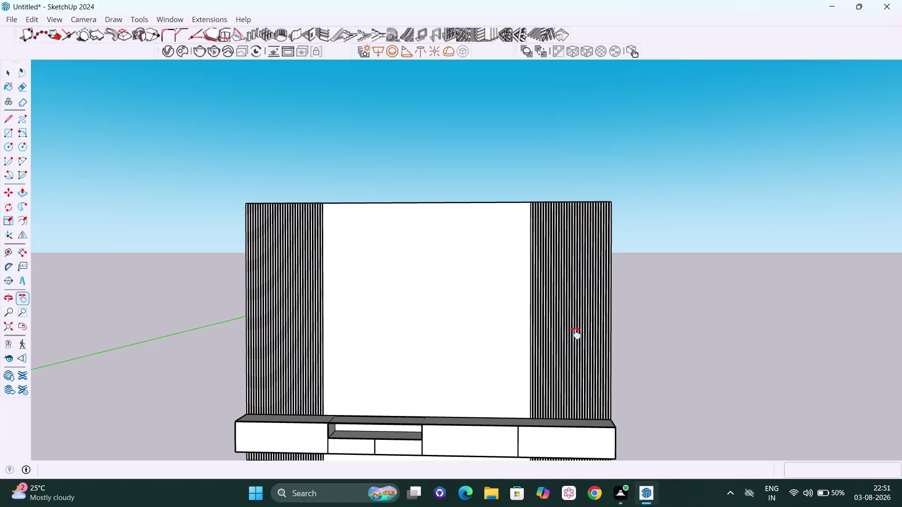
Place a guide 150 mm in from the right fluted panel's edge.
scroll(up, 3)
middle_drag(540, 325, 544, 326)
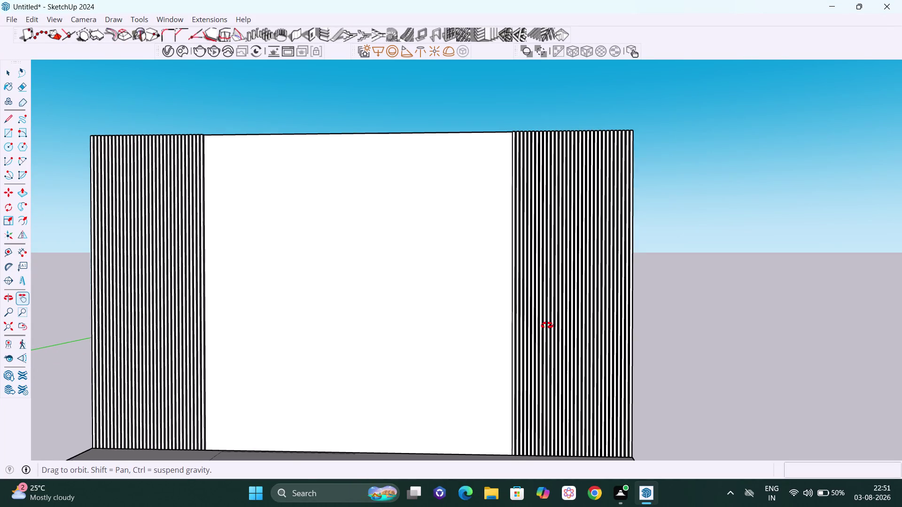
middle_drag(544, 325, 586, 330)
key(t)
scroll(up, 3)
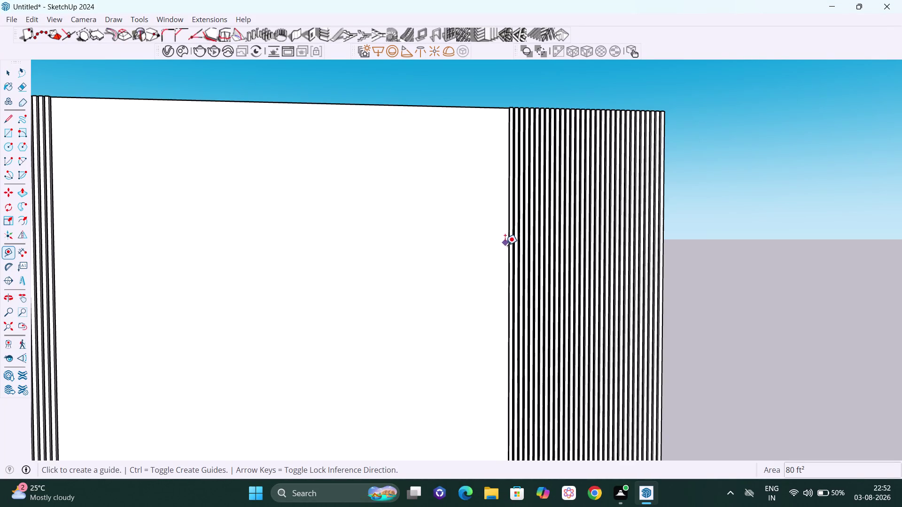
scroll(up, 3)
scroll(up, 3)
middle_drag(506, 245, 582, 244)
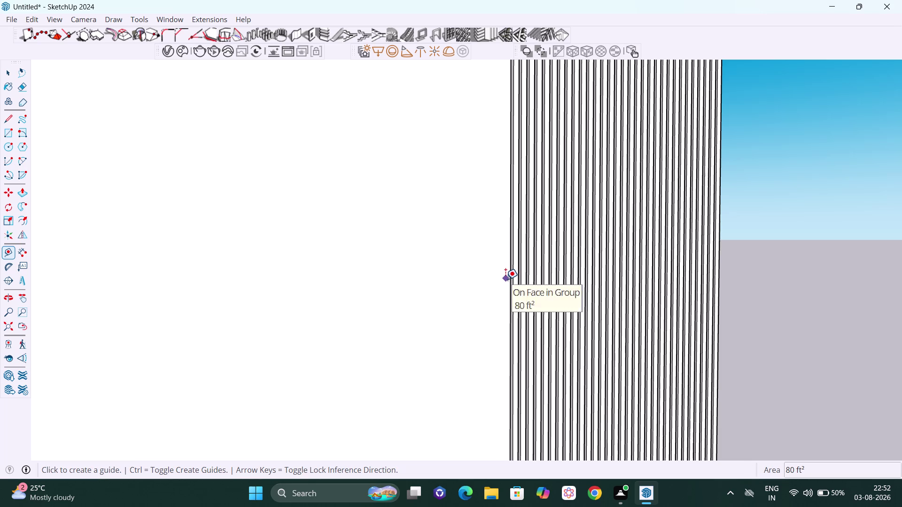
scroll(up, 3)
middle_drag(508, 273, 543, 272)
scroll(up, 3)
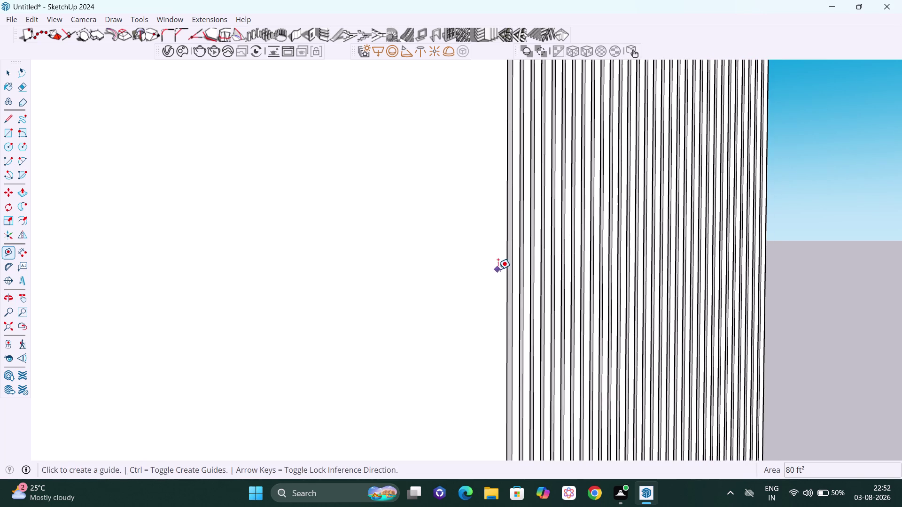
click(506, 273)
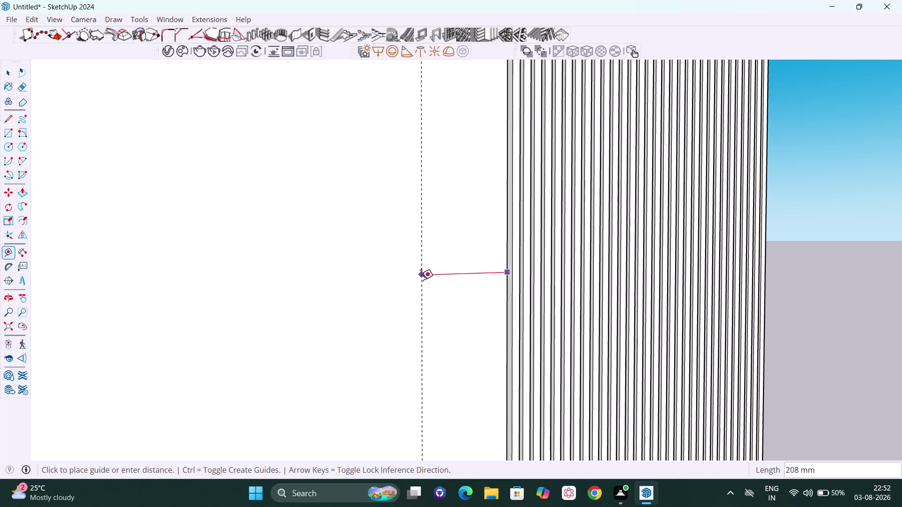
key(1)
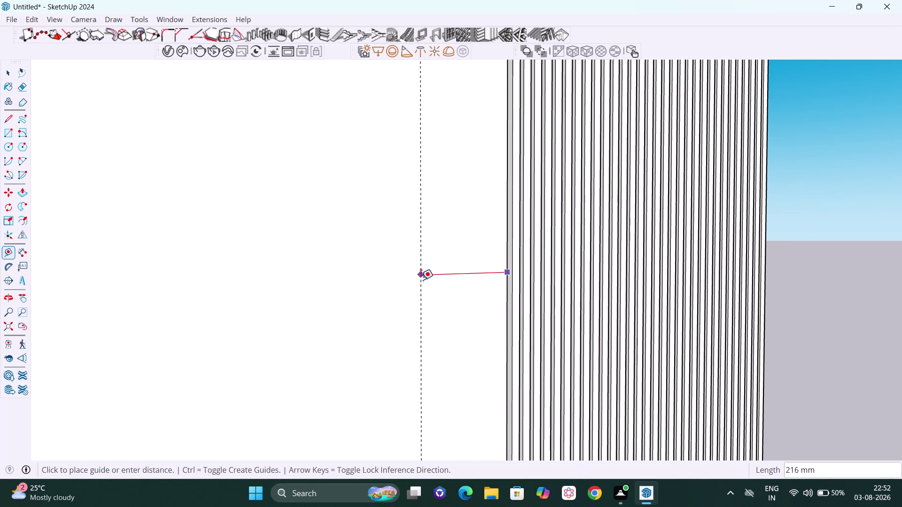
text(50)
key(Return)
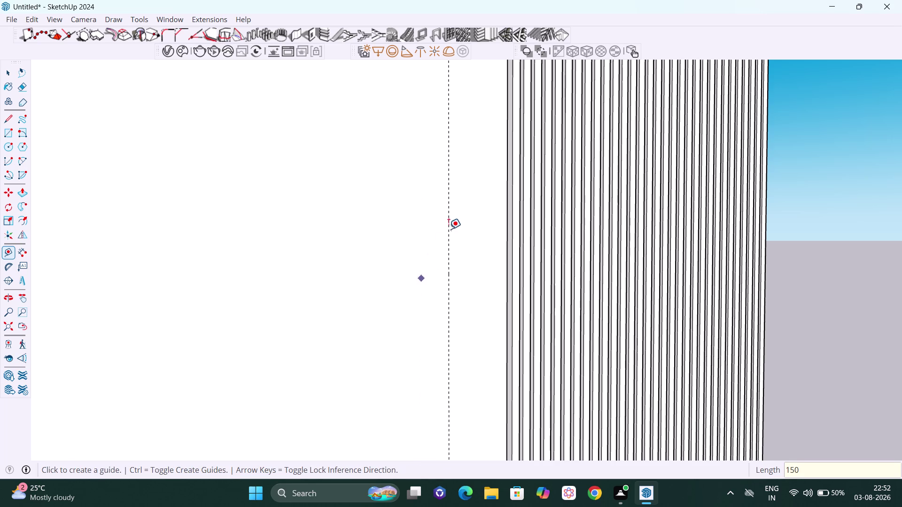
Place a guide 150 mm above the cabinet's top edge.
scroll(down, 3)
scroll(down, 3)
scroll(down, 3)
middle_drag(409, 250, 405, 250)
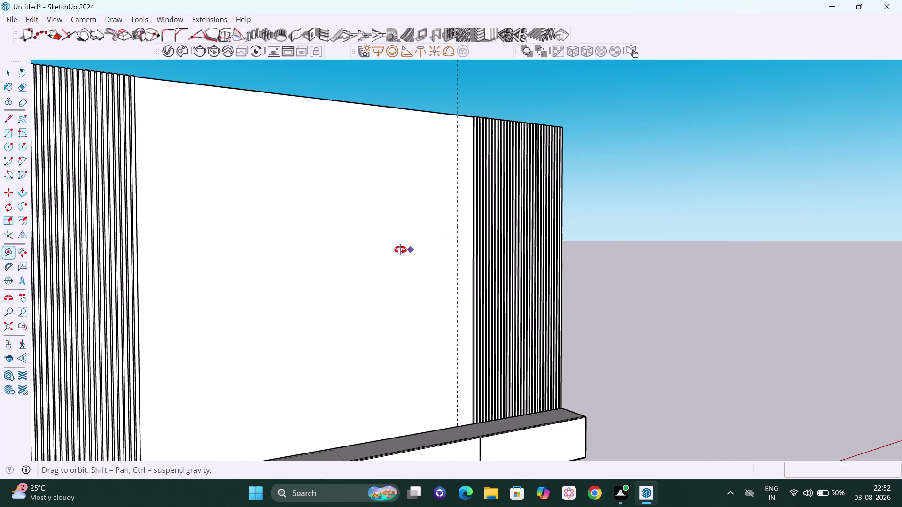
middle_drag(405, 250, 384, 247)
scroll(up, 3)
scroll(up, 3)
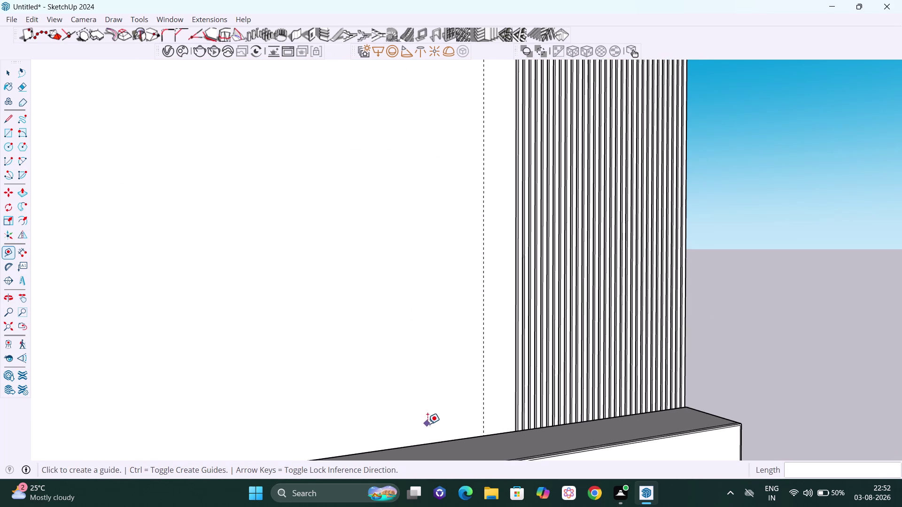
click(442, 441)
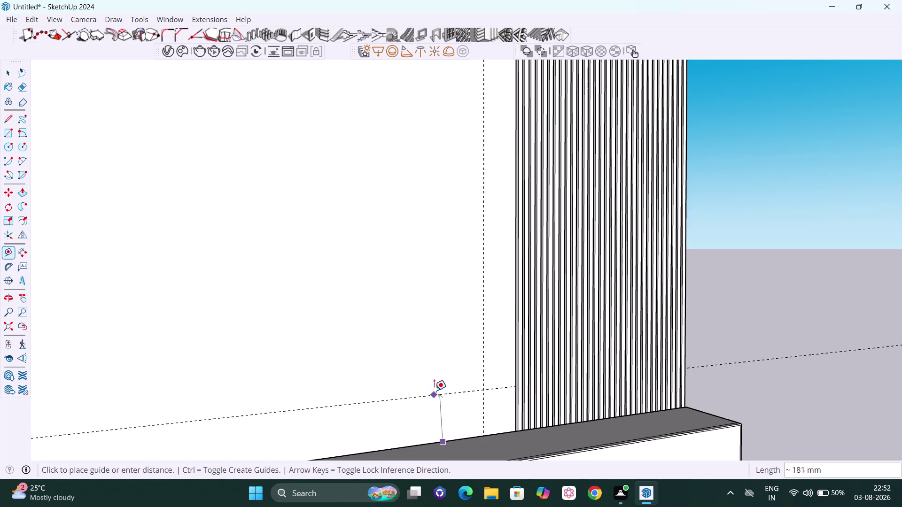
key(Up)
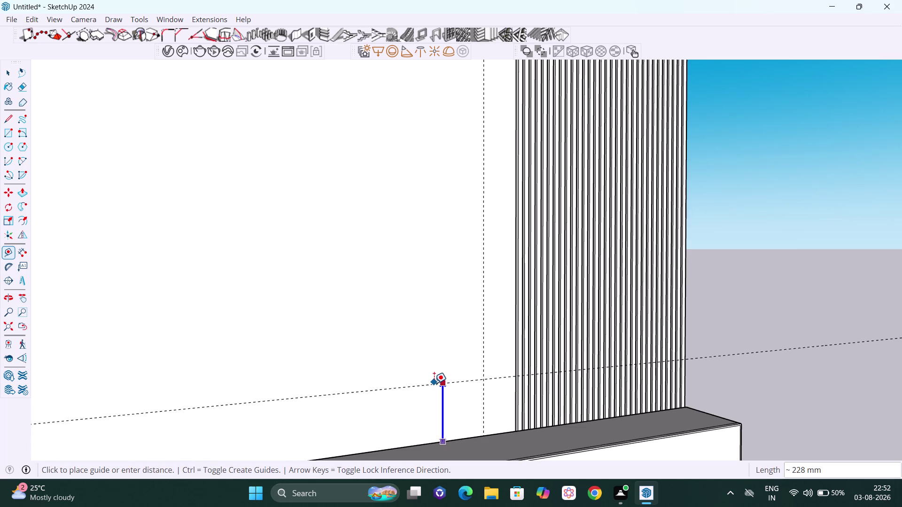
text(150)
key(Return)
Place a guide 150 mm in from the left fluted panel's edge.
scroll(down, 3)
scroll(down, 3)
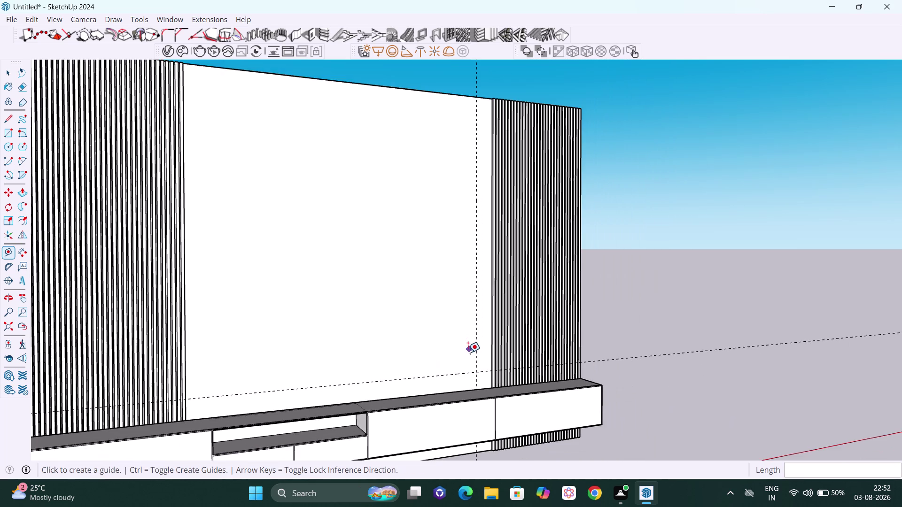
middle_drag(464, 353, 398, 336)
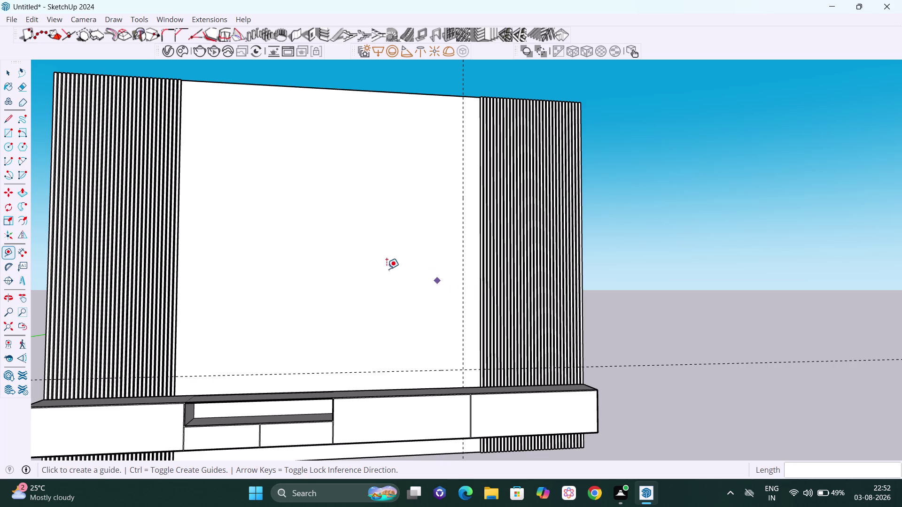
scroll(up, 3)
middle_drag(169, 251, 97, 247)
scroll(up, 3)
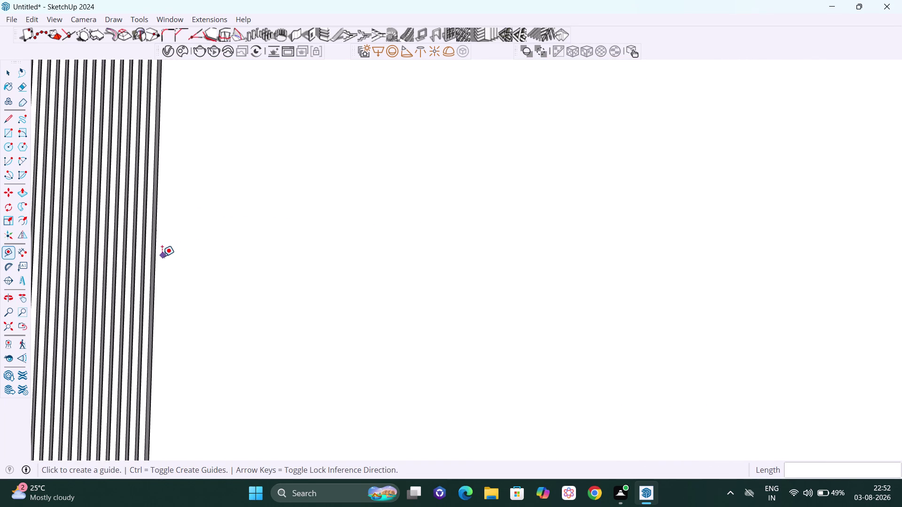
click(157, 262)
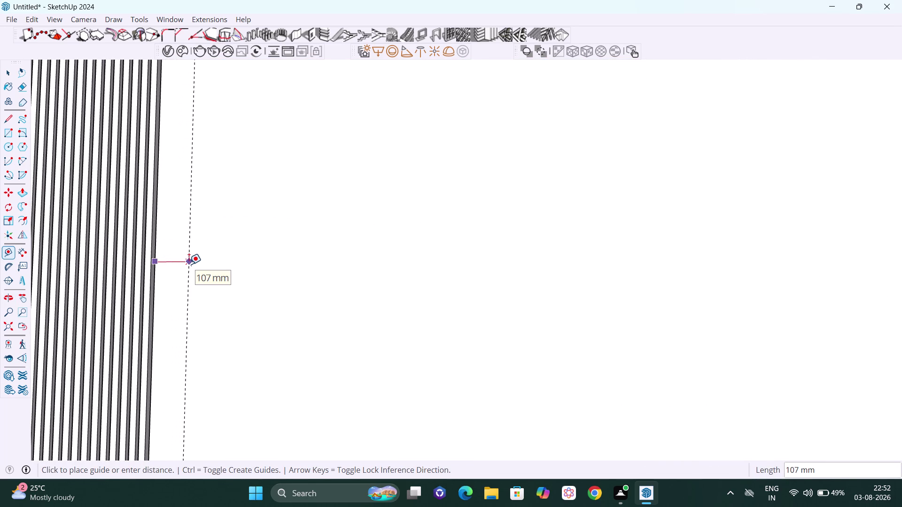
text(150)
key(Return)
scroll(down, 3)
scroll(down, 3)
scroll(down, 3)
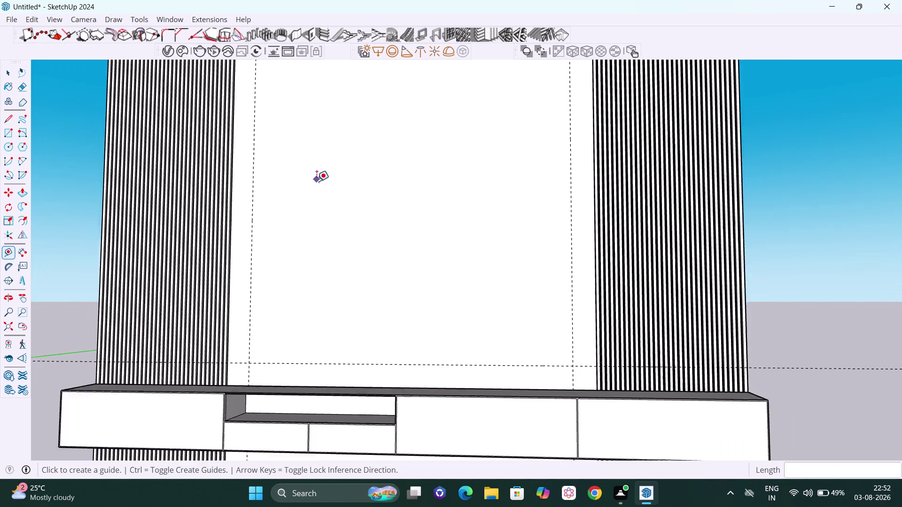
scroll(down, 3)
middle_drag(326, 204, 423, 305)
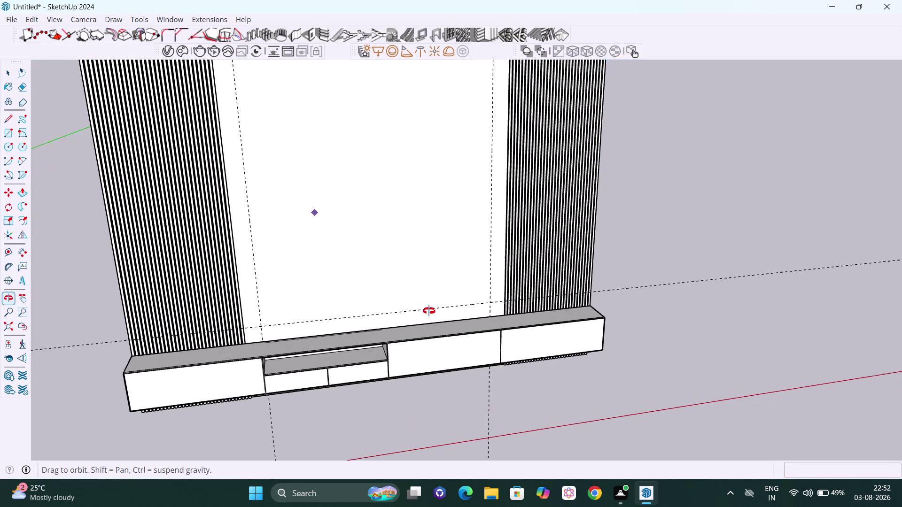
middle_drag(423, 305, 447, 314)
Place a horizontal guide 900 mm from the centre panel's top edge.
key(h)
drag(417, 257, 415, 315)
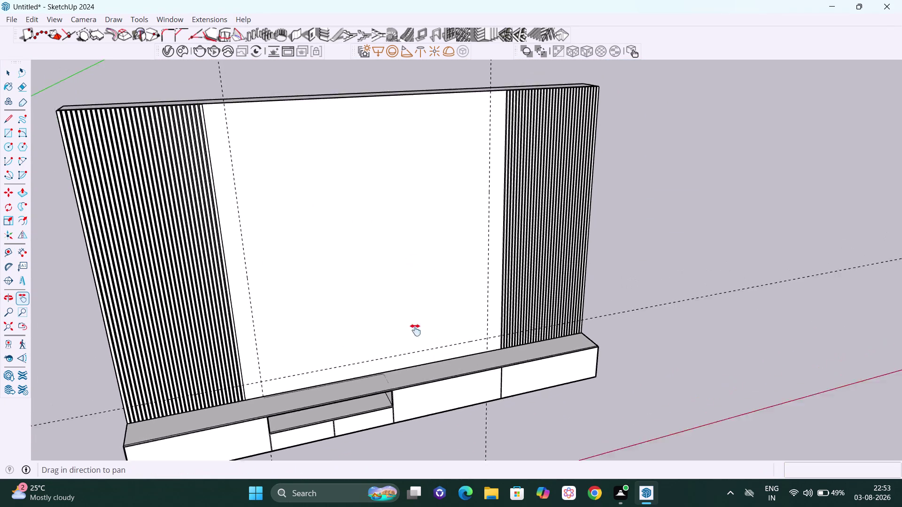
drag(416, 316, 416, 356)
scroll(down, 3)
middle_drag(413, 351, 368, 288)
scroll(up, 3)
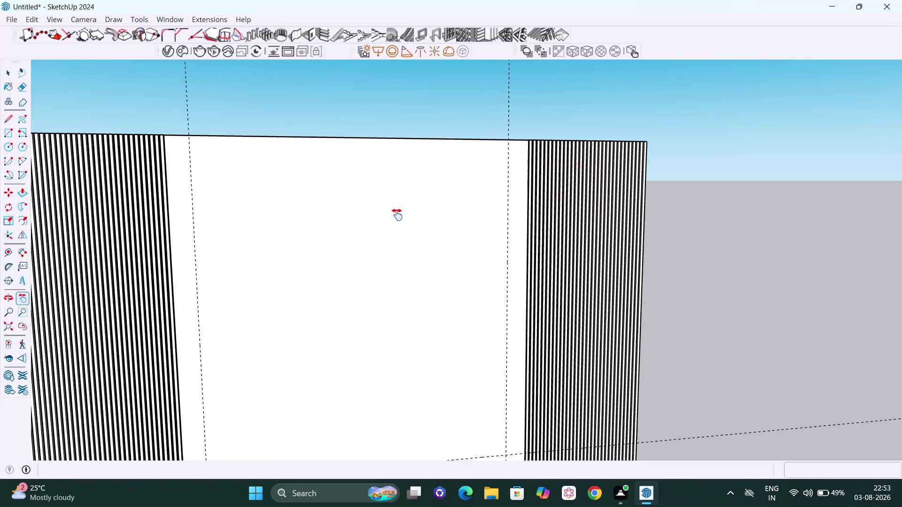
scroll(down, 3)
middle_drag(394, 226, 382, 226)
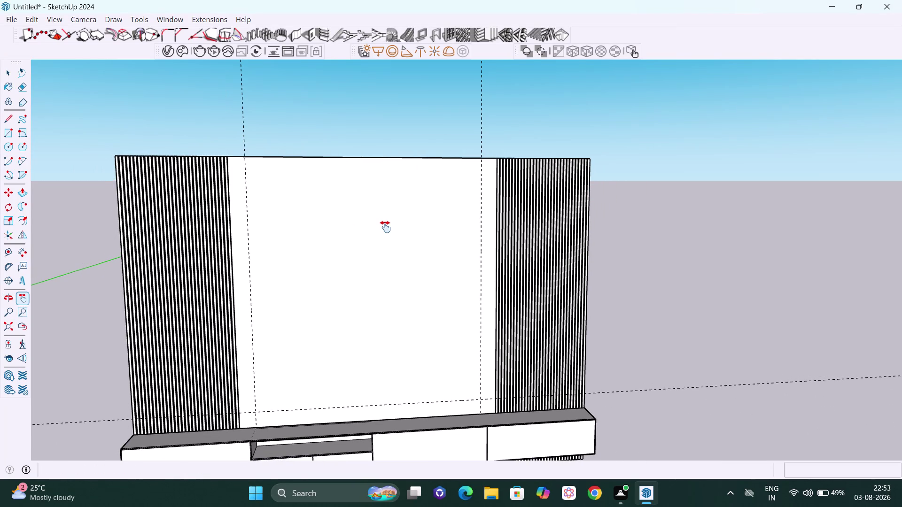
key(Escape)
scroll(up, 3)
click(407, 159)
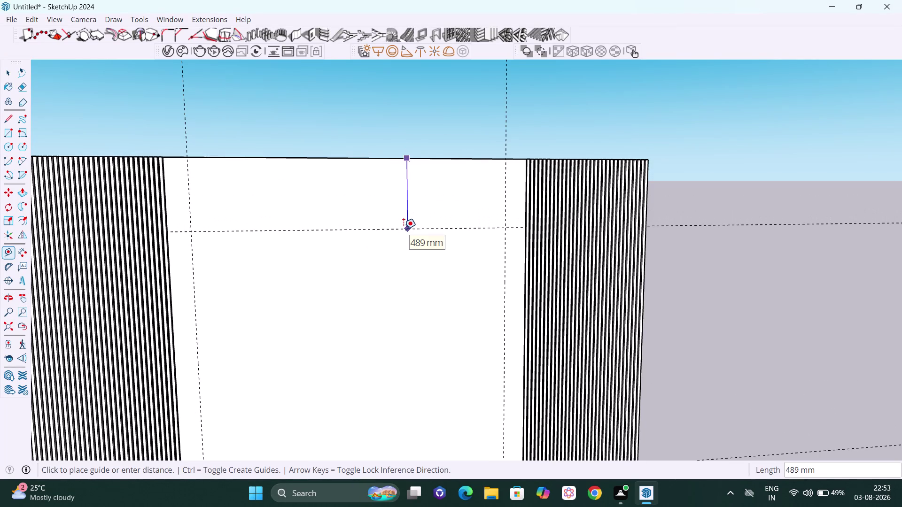
key(Up)
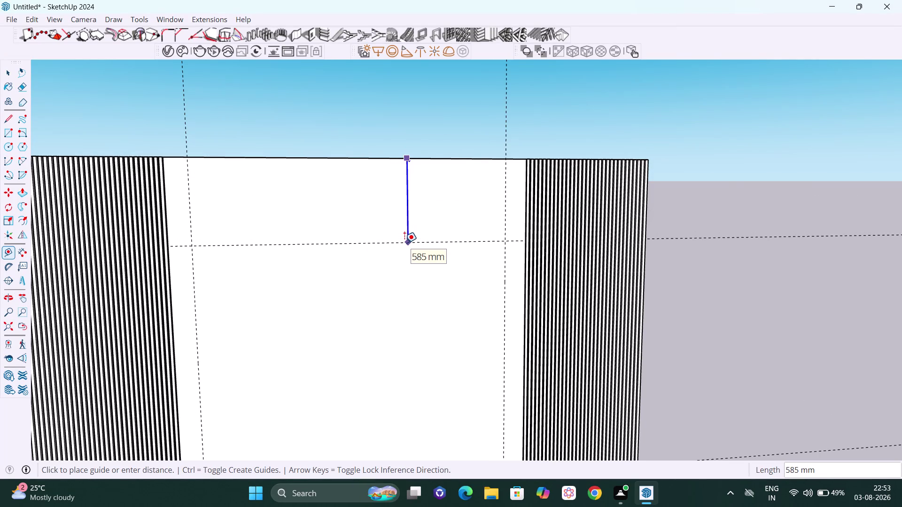
scroll(down, 3)
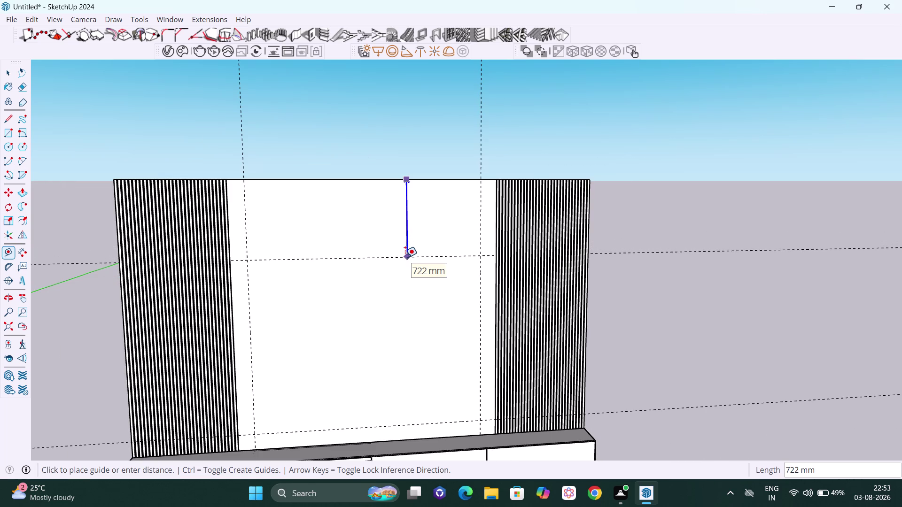
text(900)
key(Return)
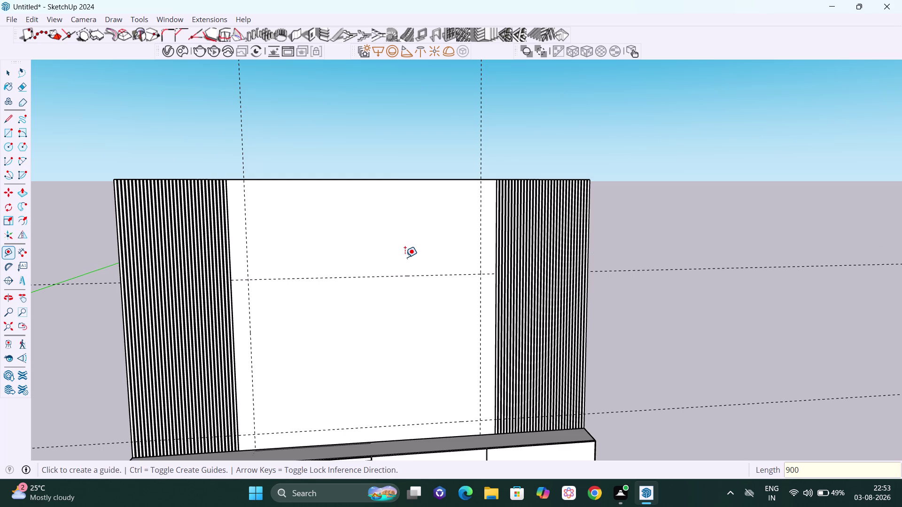
Orbit around the wall unit to a head-on front view.
scroll(down, 3)
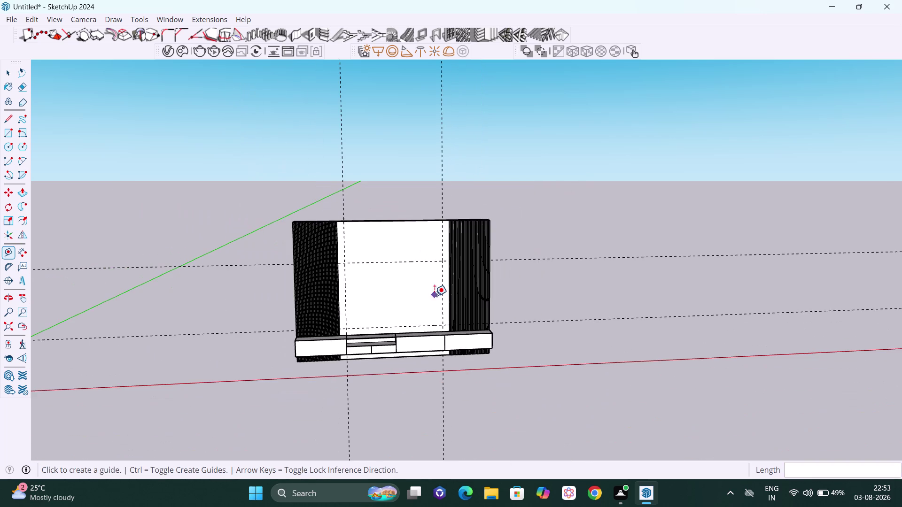
middle_drag(397, 288, 255, 257)
scroll(up, 3)
scroll(up, 3)
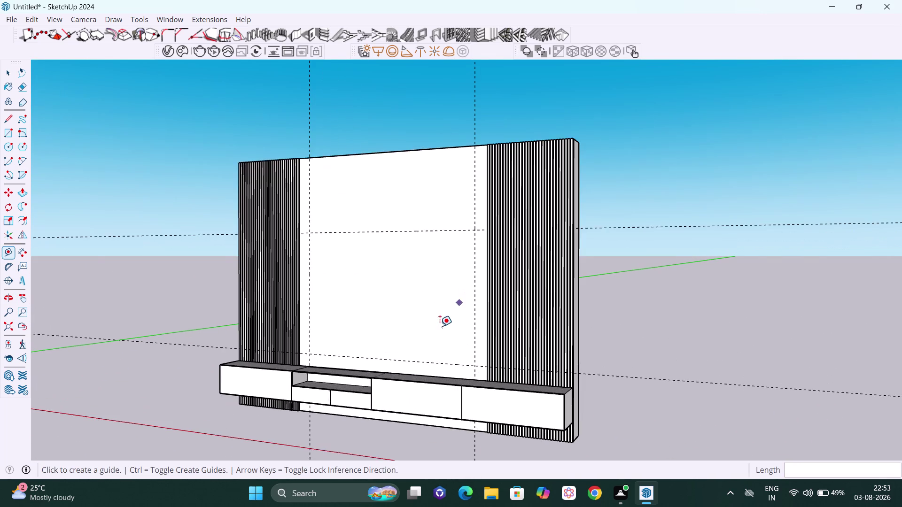
scroll(down, 3)
middle_drag(433, 329, 833, 305)
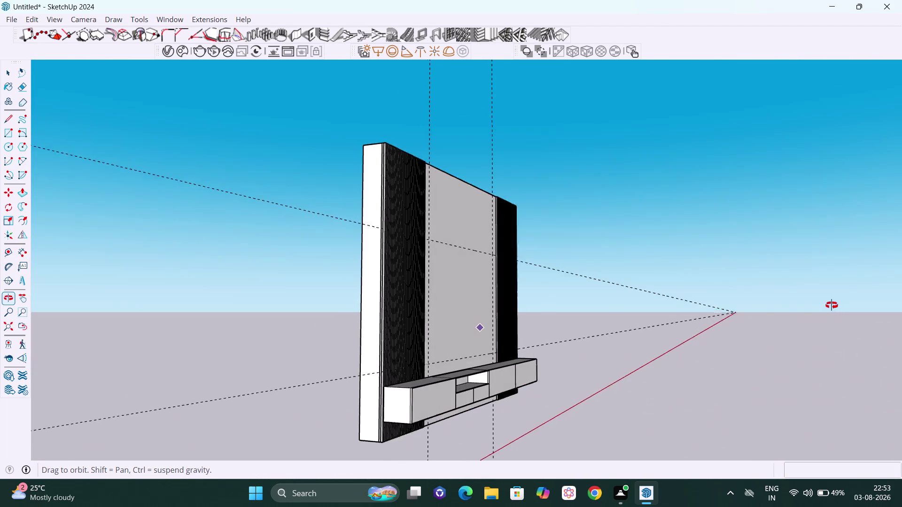
middle_drag(833, 305, 759, 307)
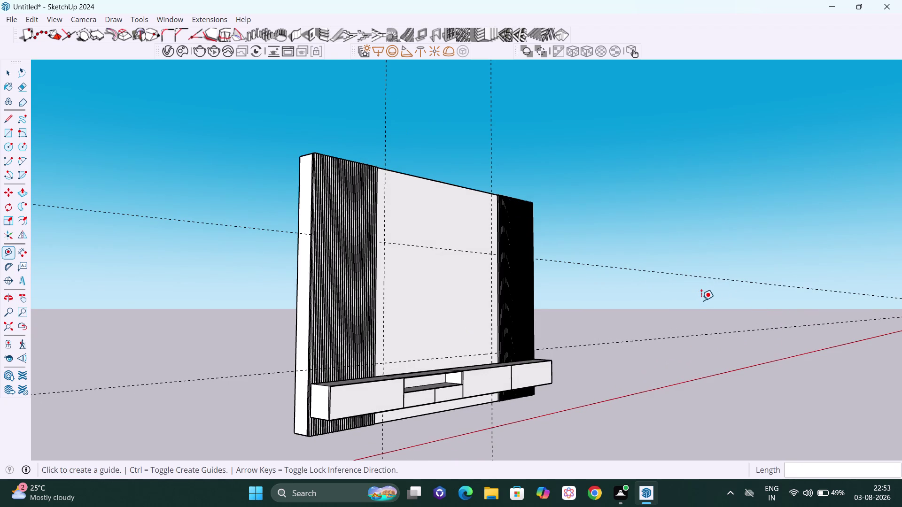
scroll(down, 3)
middle_drag(704, 302, 457, 307)
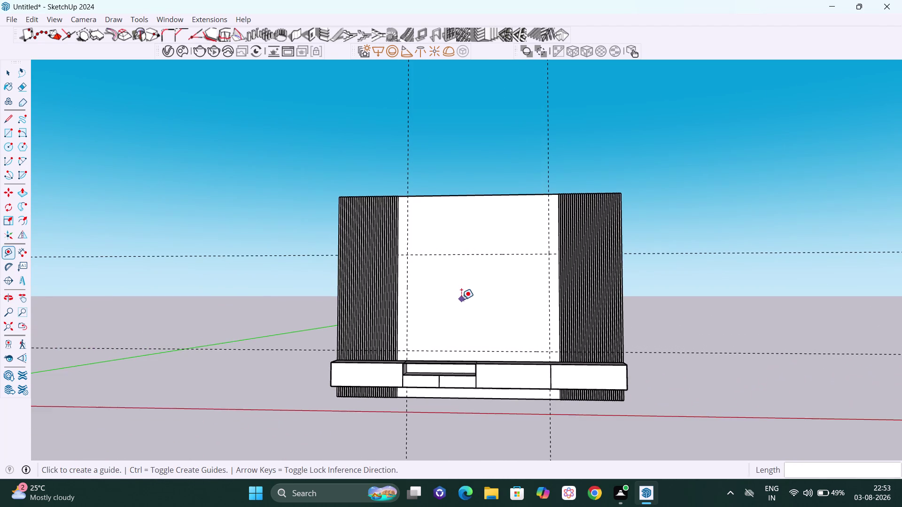
scroll(down, 3)
middle_drag(460, 296, 482, 310)
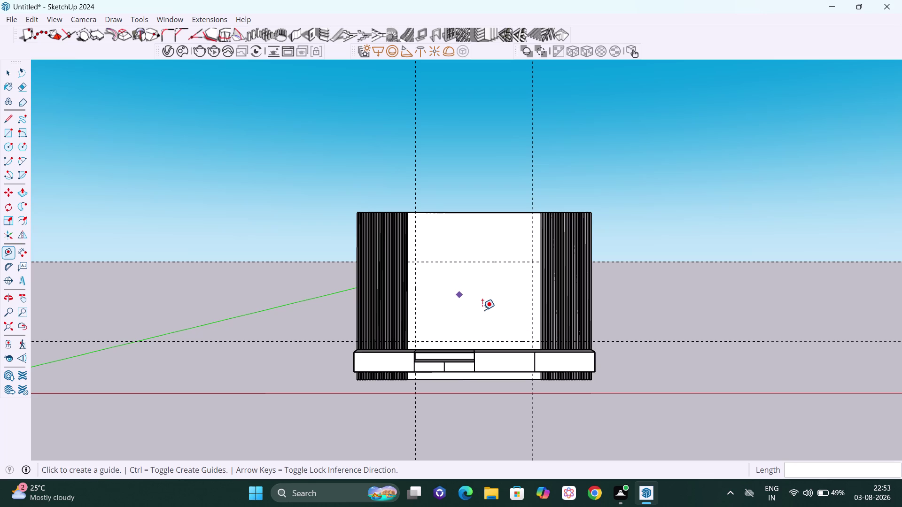
key(space)
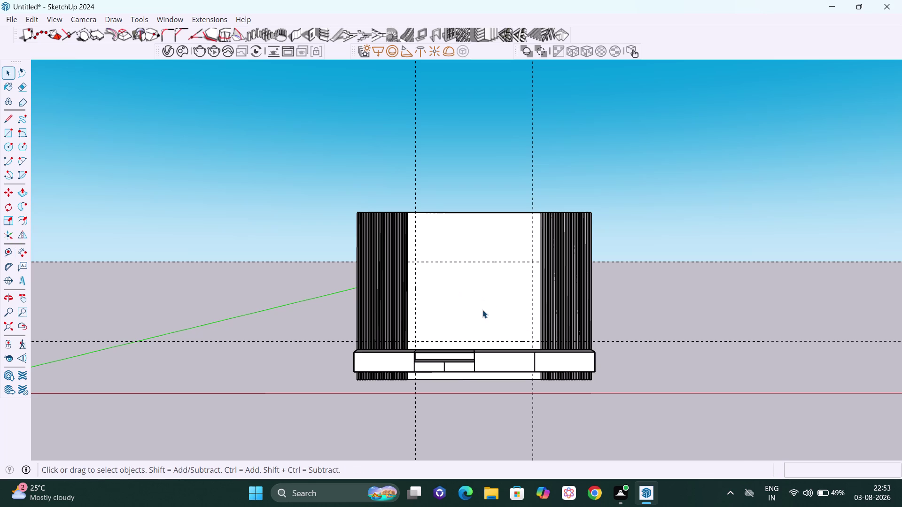
scroll(up, 3)
scroll(up, 3)
middle_drag(481, 310, 496, 321)
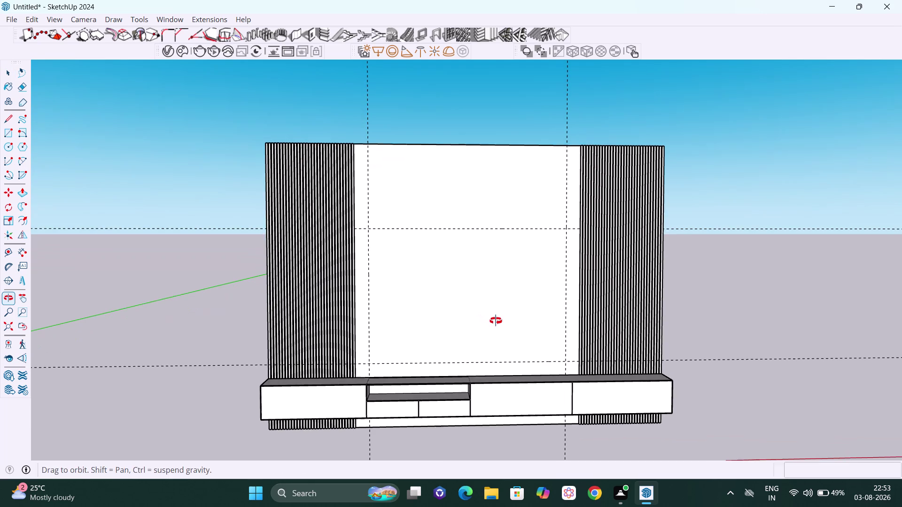
middle_drag(496, 320, 499, 321)
key(space)
right_click(713, 162)
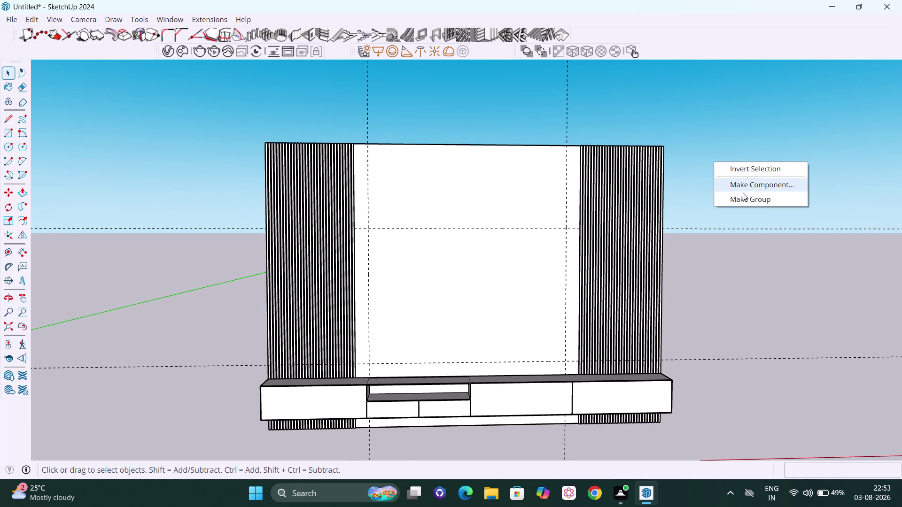
click(743, 195)
scroll(up, 3)
key(r)
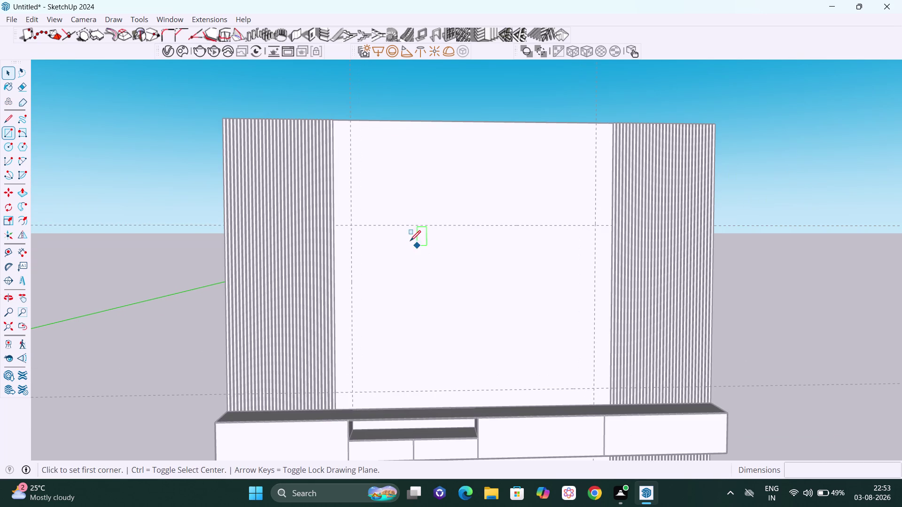
scroll(up, 3)
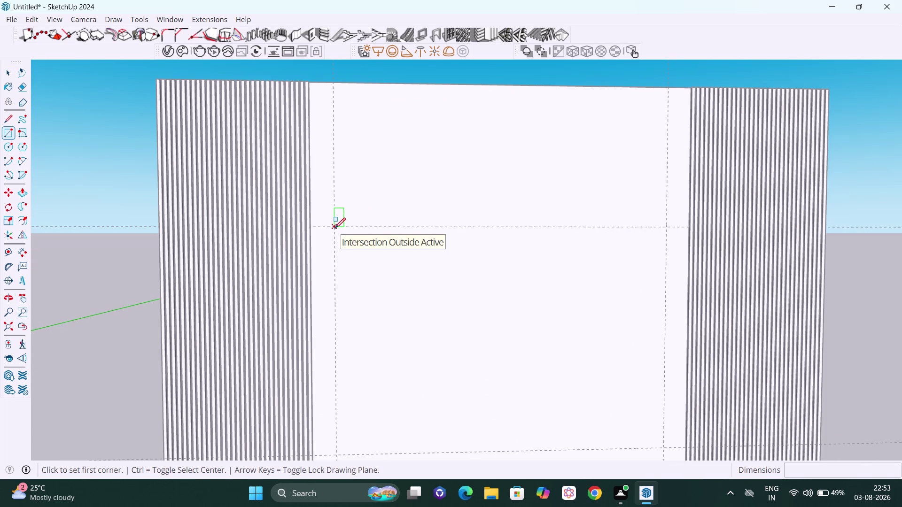
click(334, 228)
scroll(down, 3)
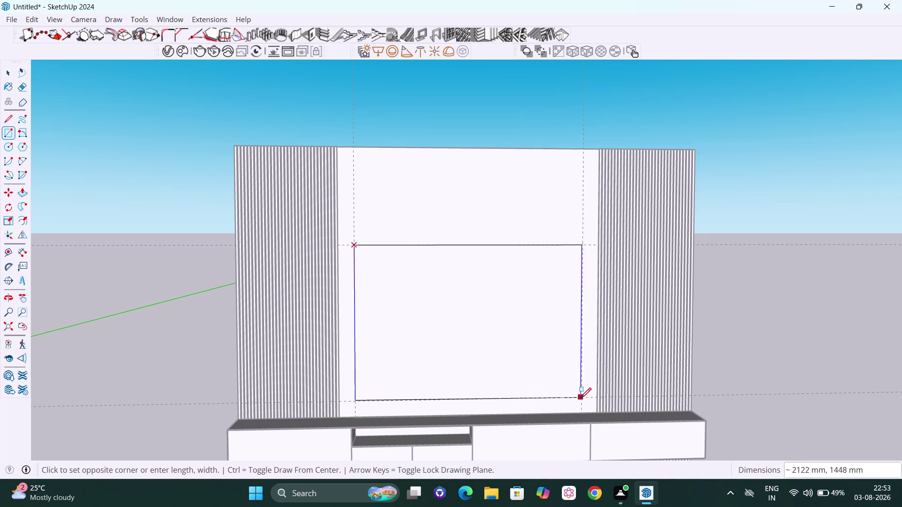
scroll(up, 3)
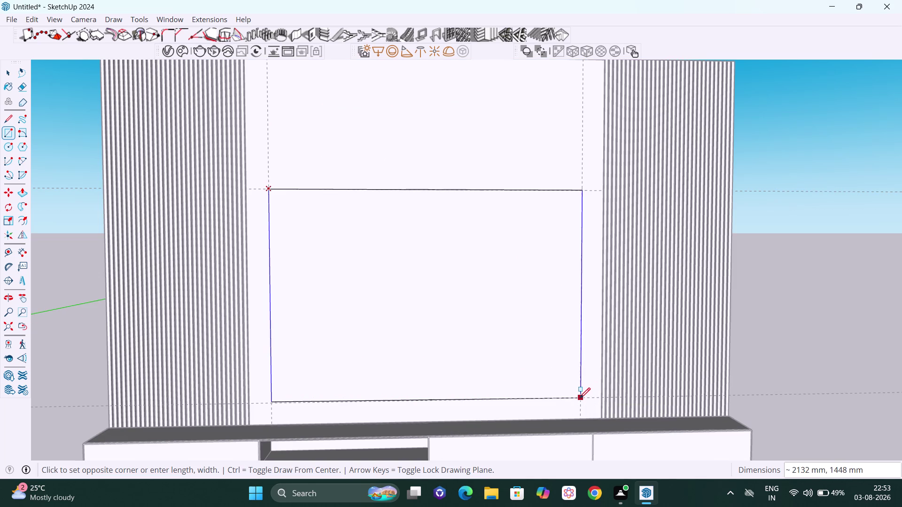
scroll(up, 3)
scroll(up, 3)
middle_drag(592, 404, 540, 397)
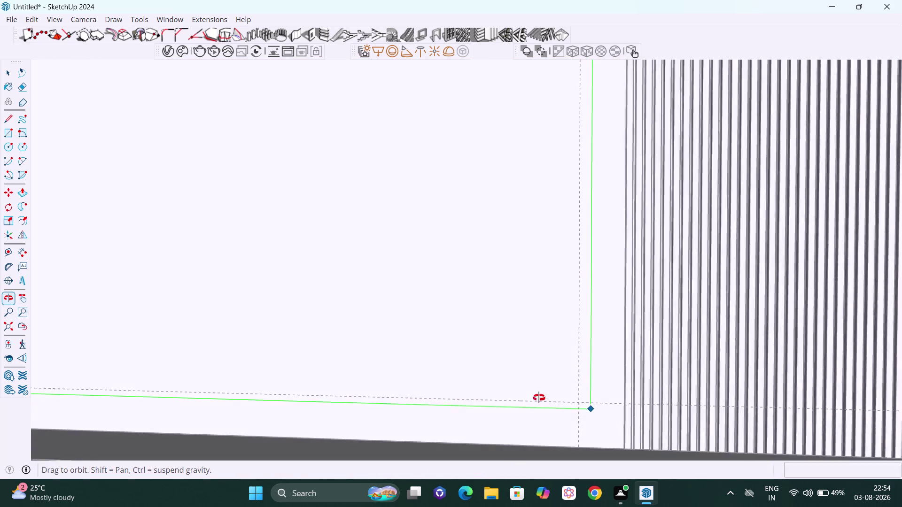
middle_drag(540, 398, 516, 396)
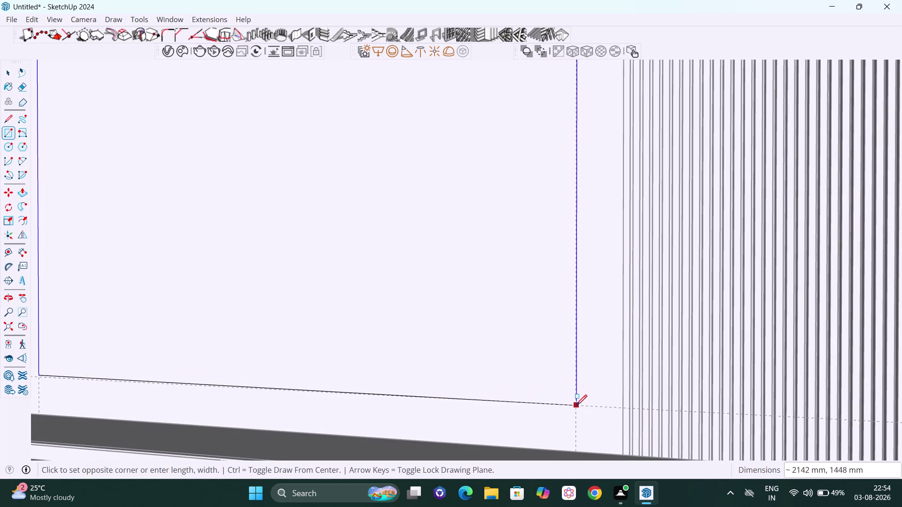
key(Escape)
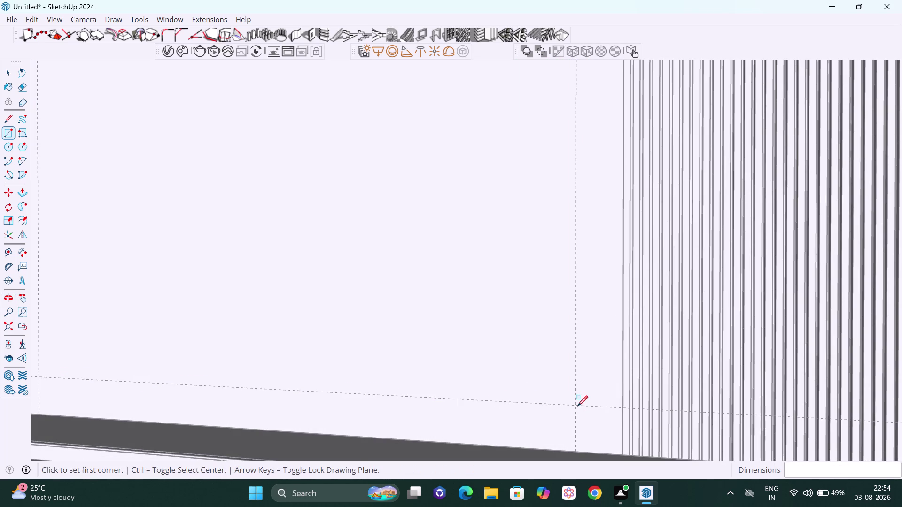
key(space)
scroll(down, 3)
scroll(down, 3)
click(782, 345)
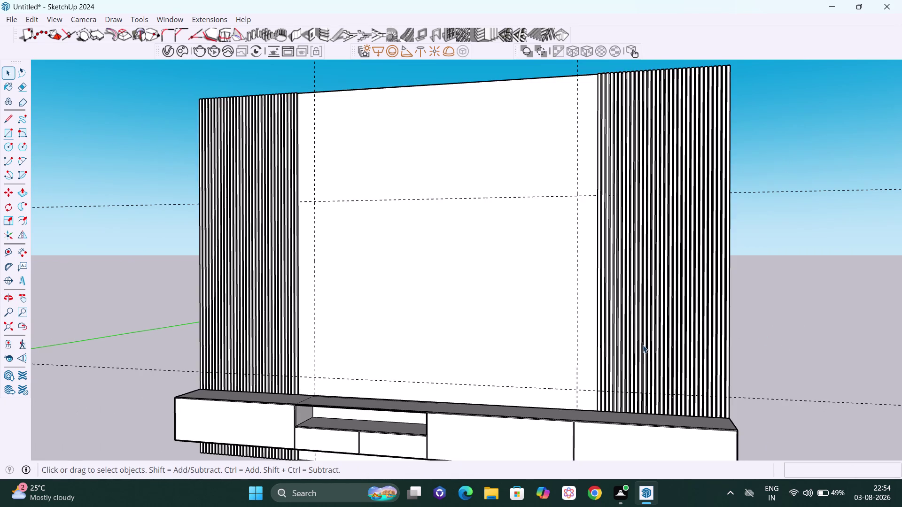
scroll(up, 3)
scroll(up, 3)
scroll(up, 3)
middle_drag(561, 416, 329, 422)
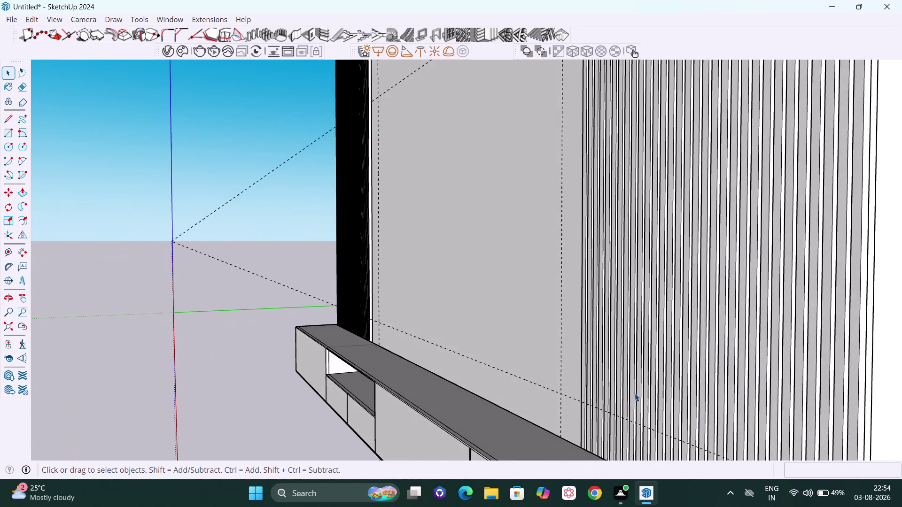
scroll(up, 3)
scroll(up, 3)
middle_drag(521, 392, 472, 397)
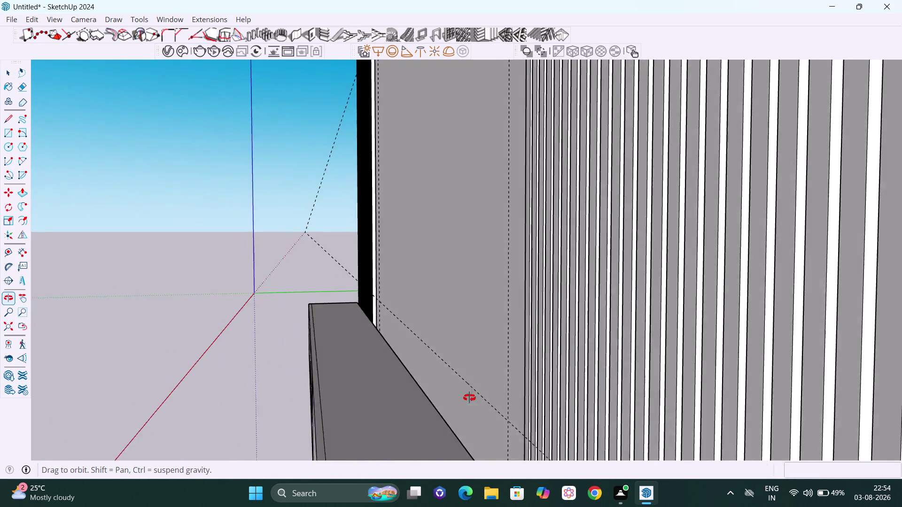
middle_drag(472, 396, 593, 392)
scroll(down, 3)
scroll(down, 3)
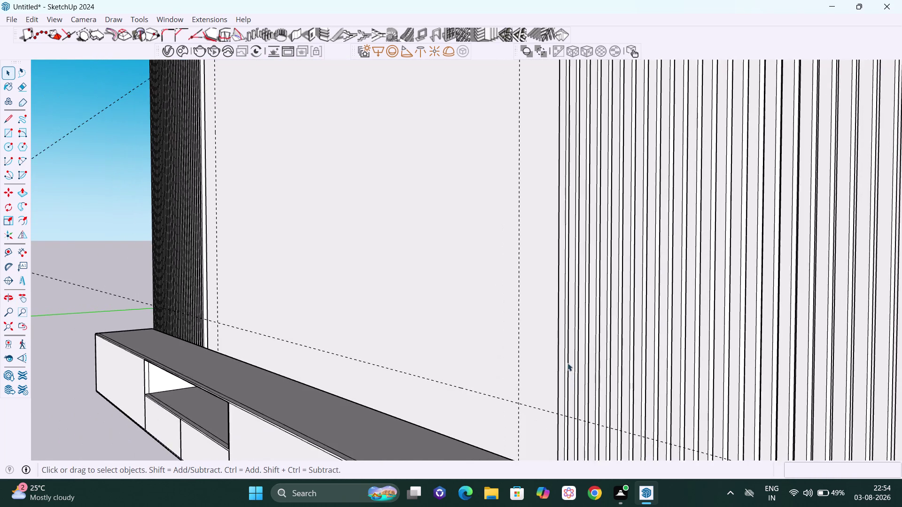
scroll(down, 3)
scroll(down, 3)
middle_drag(556, 381, 715, 378)
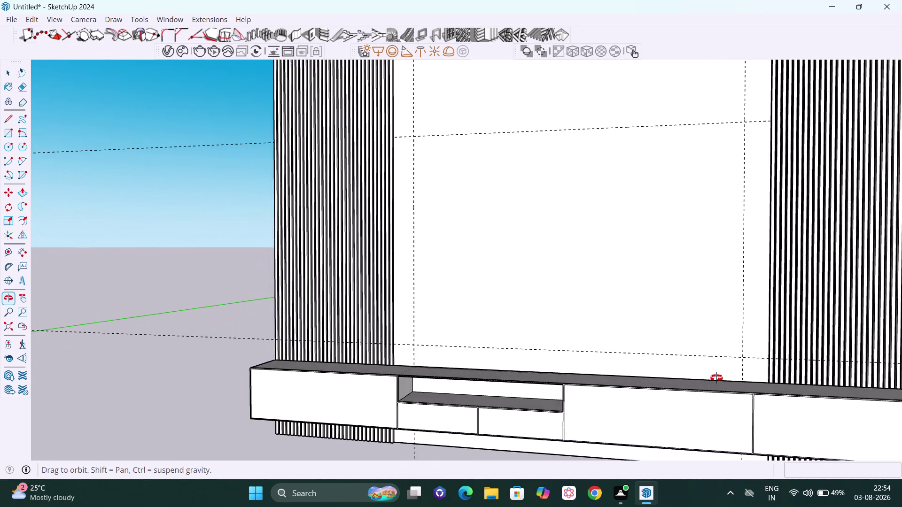
middle_drag(716, 378, 717, 378)
scroll(down, 3)
middle_drag(723, 338, 729, 325)
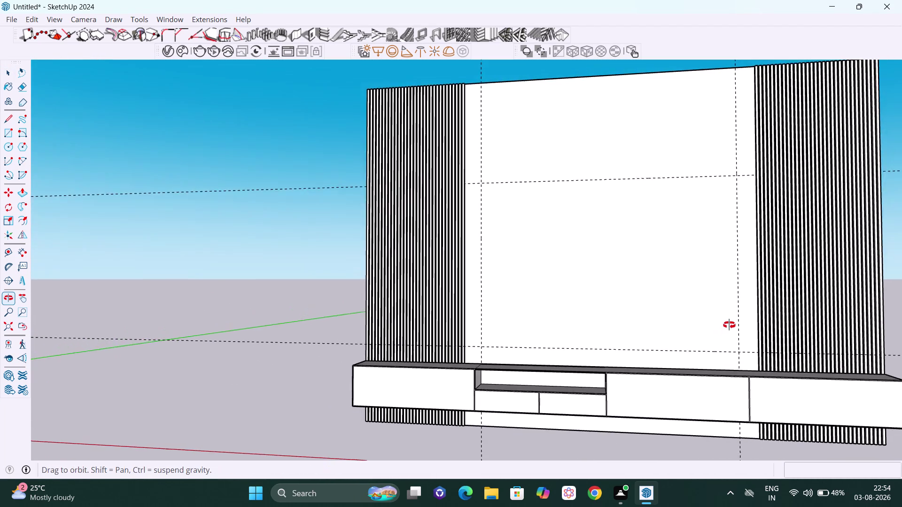
middle_drag(729, 325, 760, 345)
Select and deselect the fluted side panels, then erase an item beside the right panel.
scroll(up, 3)
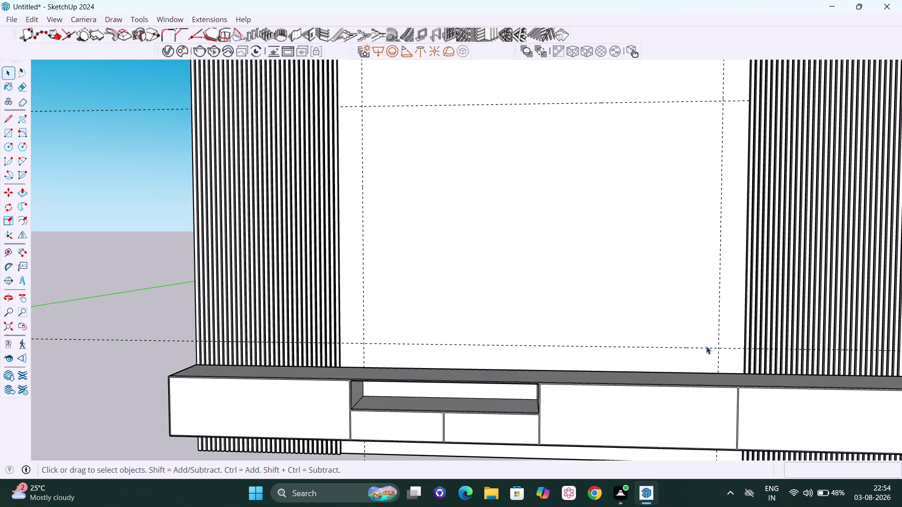
click(705, 346)
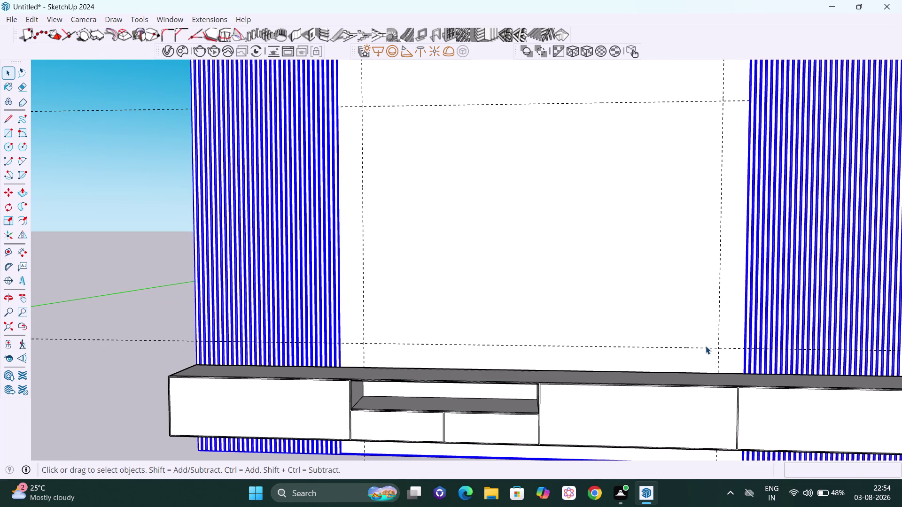
click(705, 346)
scroll(down, 3)
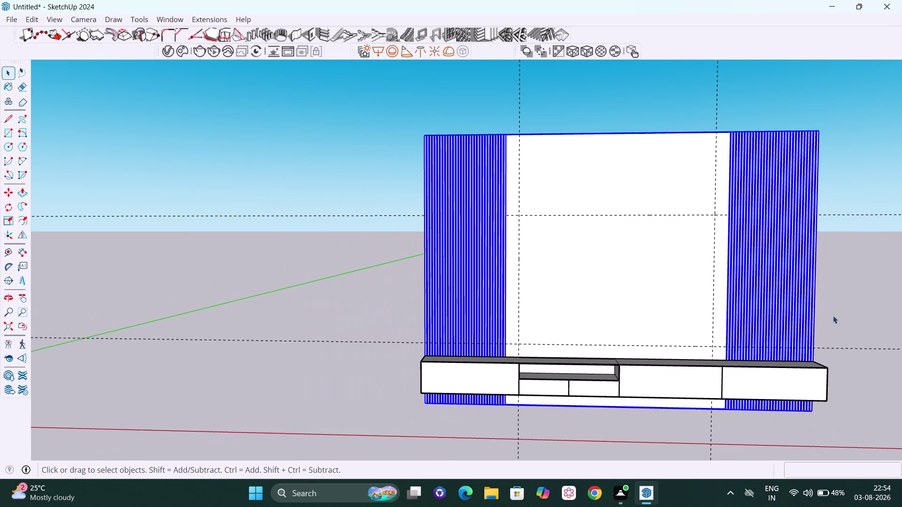
click(843, 305)
key(e)
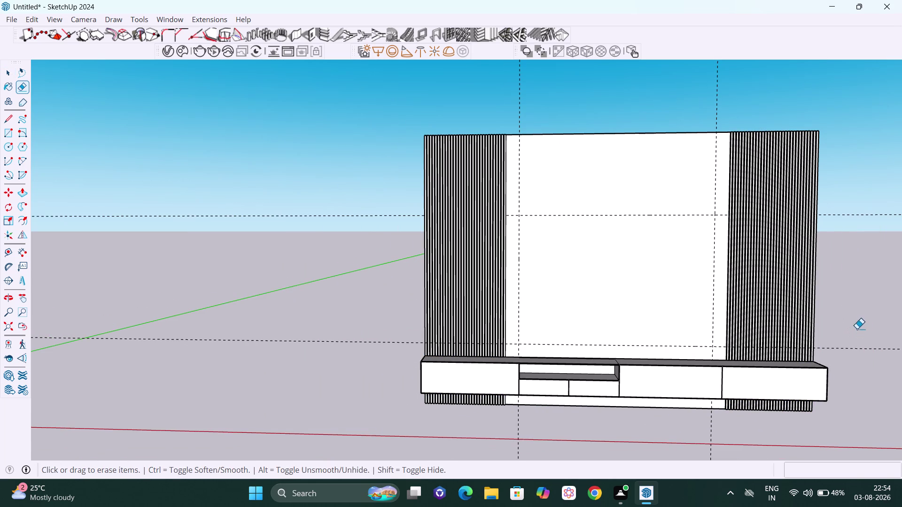
drag(861, 329, 866, 357)
key(space)
Place a guide 150 mm above the cabinet's top edge across the centre panel.
middle_drag(839, 322, 842, 333)
middle_drag(670, 312, 802, 345)
scroll(up, 3)
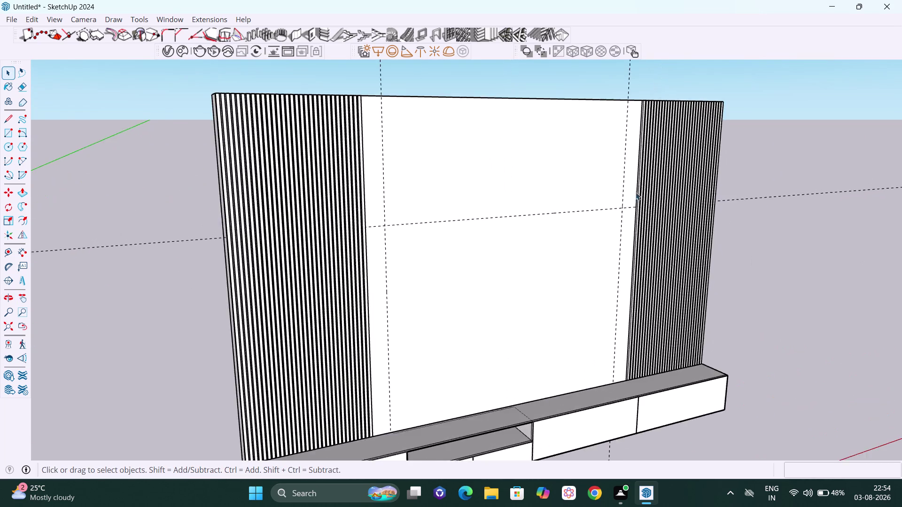
scroll(up, 3)
scroll(up, 3)
middle_drag(631, 220, 679, 223)
scroll(down, 3)
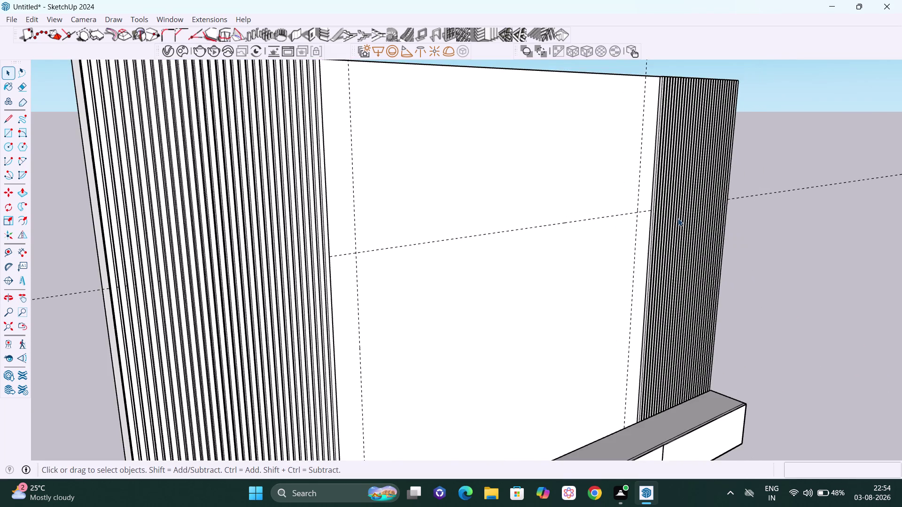
scroll(down, 3)
middle_drag(687, 295, 618, 292)
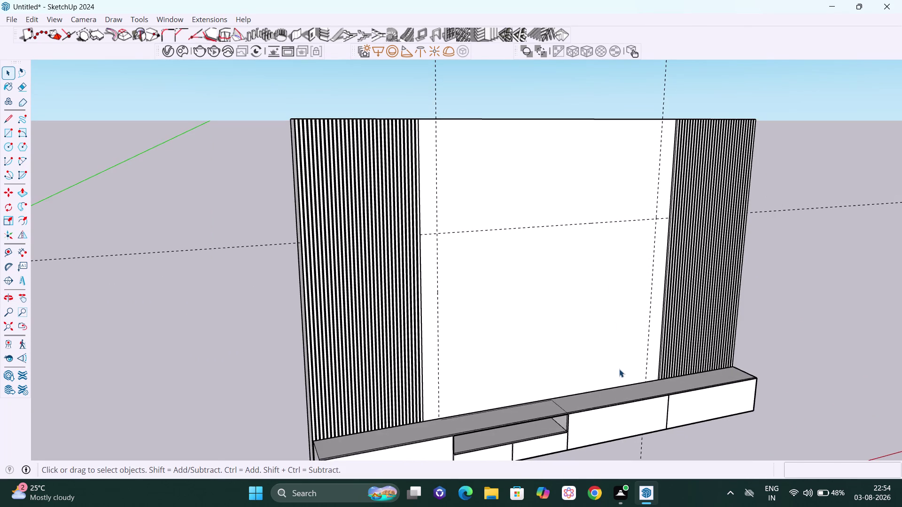
key(t)
scroll(up, 3)
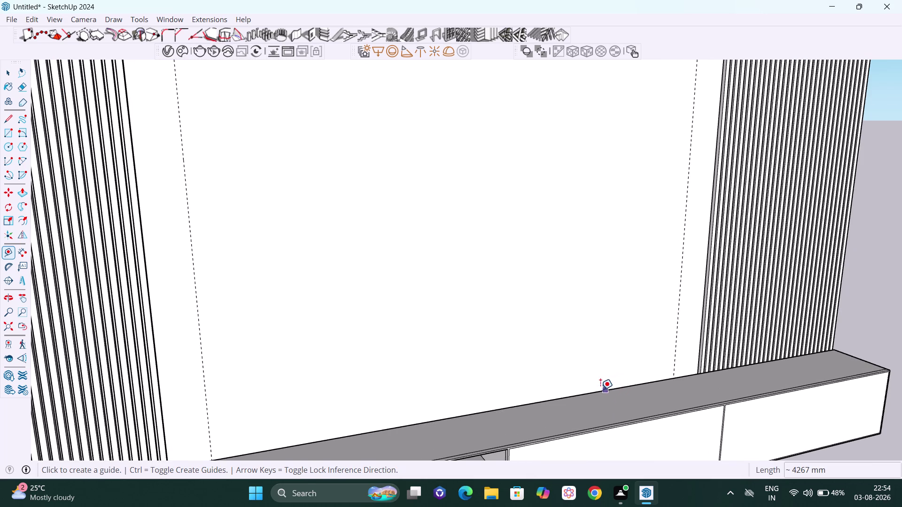
scroll(up, 3)
click(509, 408)
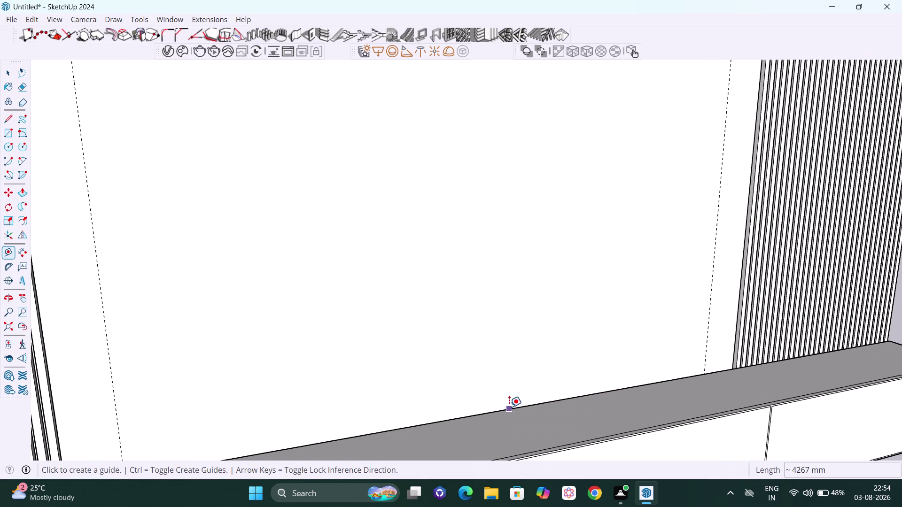
key(Up)
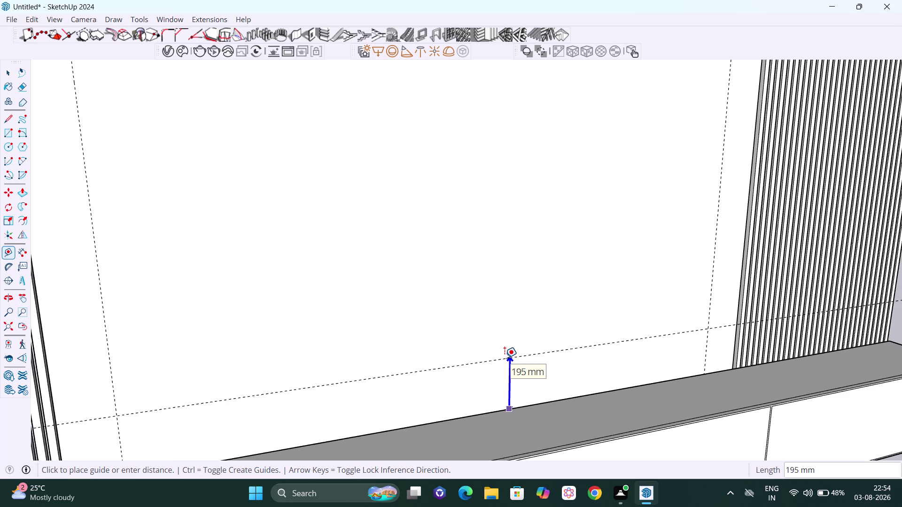
text(150)
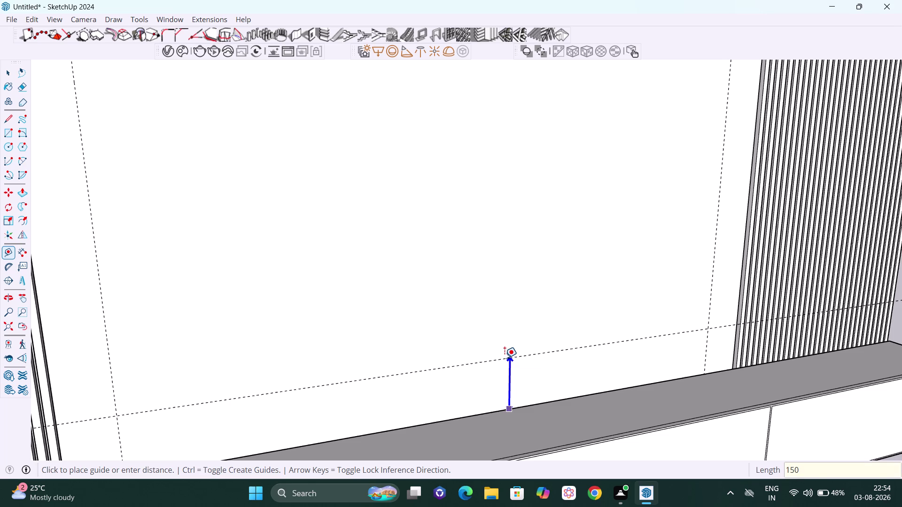
key(Return)
key(space)
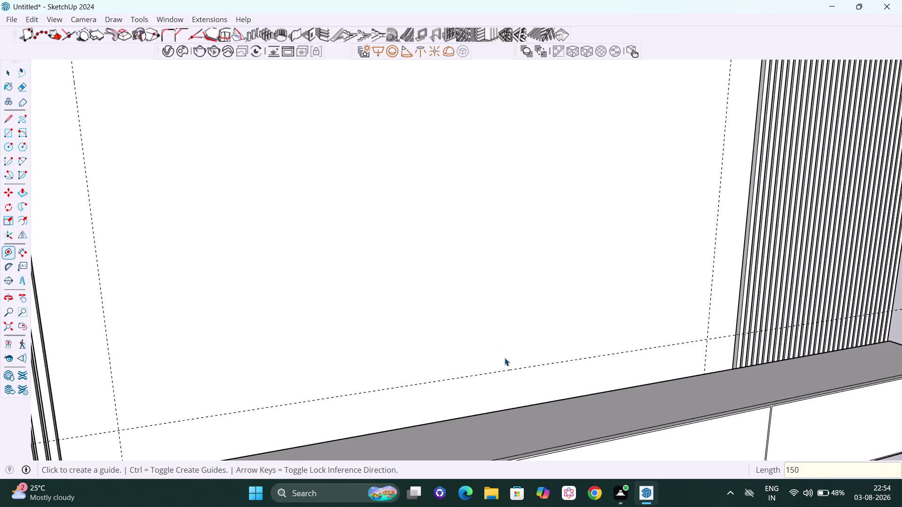
middle_drag(761, 317, 766, 345)
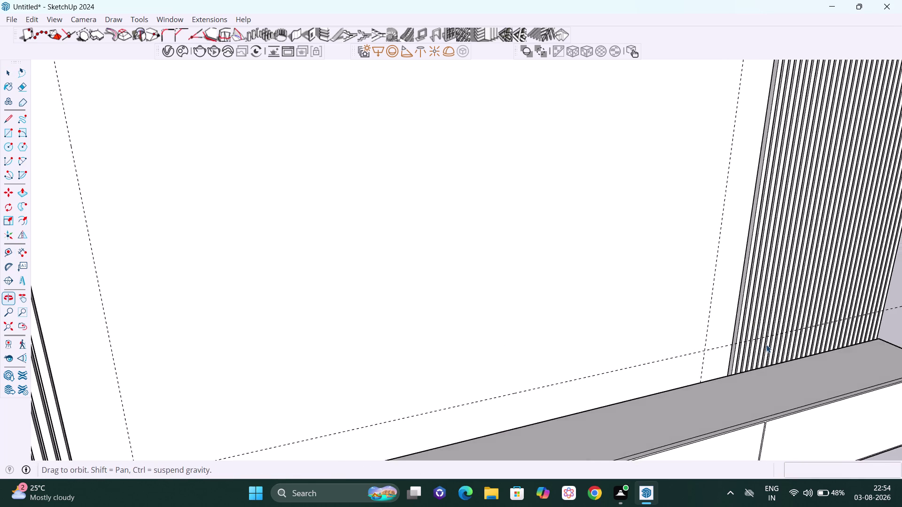
scroll(up, 3)
scroll(up, 3)
scroll(up, 3)
middle_drag(696, 367, 726, 376)
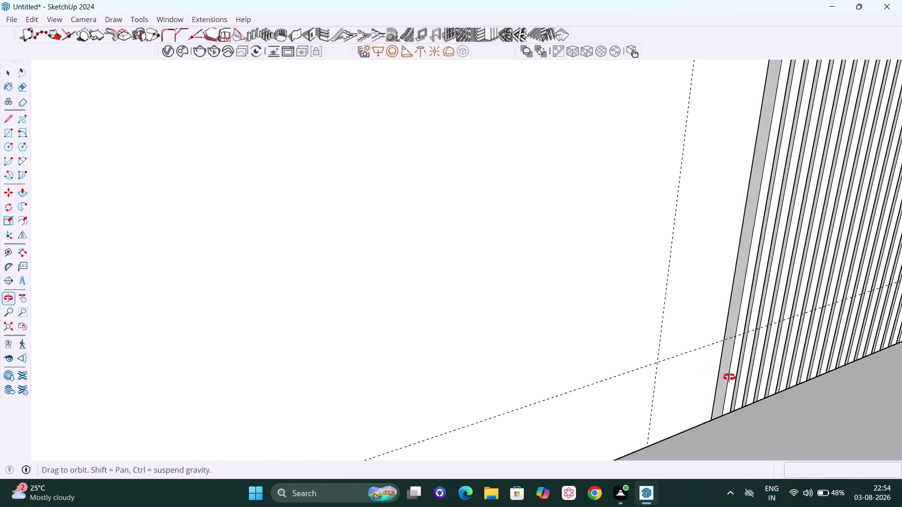
middle_drag(727, 377, 713, 362)
scroll(down, 3)
middle_drag(677, 383, 663, 382)
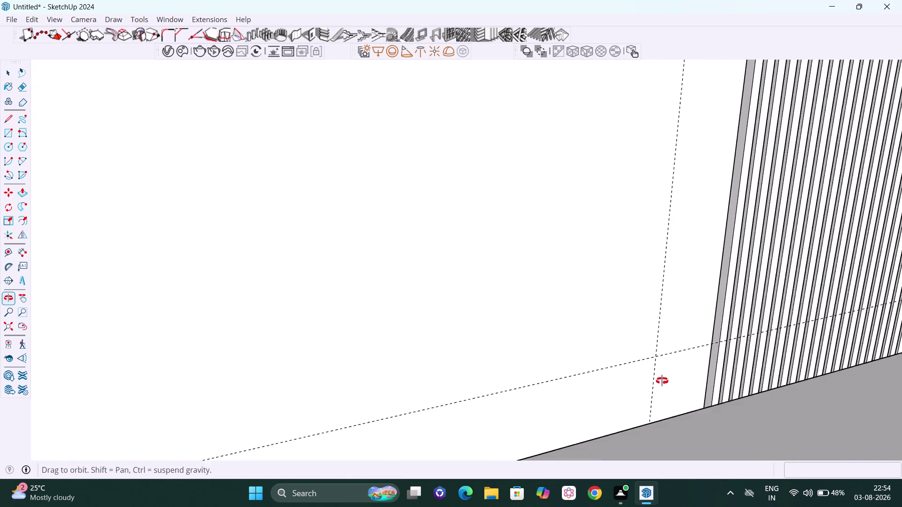
middle_drag(662, 381, 662, 381)
scroll(down, 3)
scroll(down, 3)
scroll(down, 3)
middle_drag(563, 341, 534, 336)
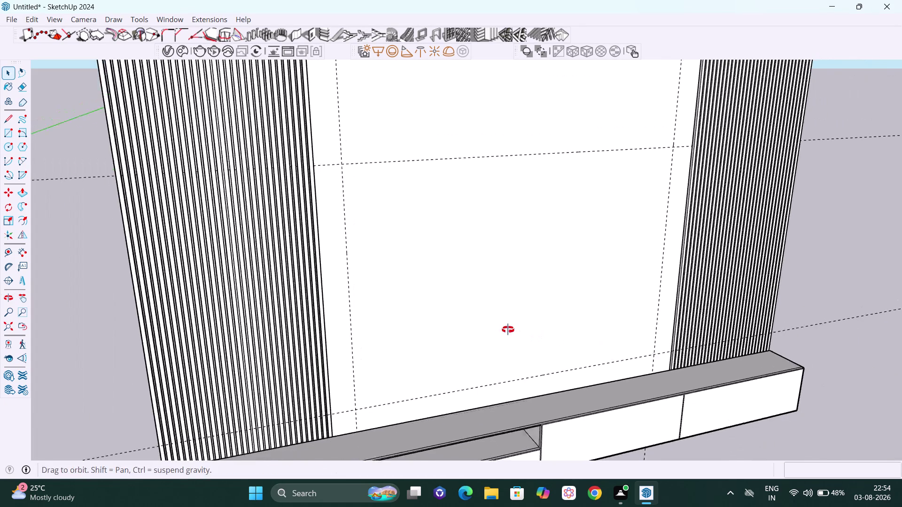
middle_drag(534, 336, 505, 329)
scroll(down, 3)
scroll(down, 3)
middle_drag(510, 303, 412, 305)
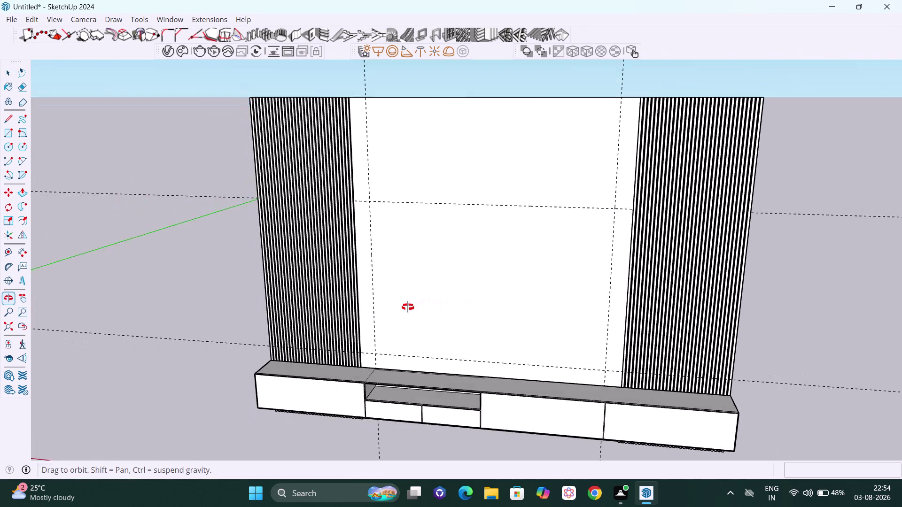
middle_drag(412, 306, 371, 312)
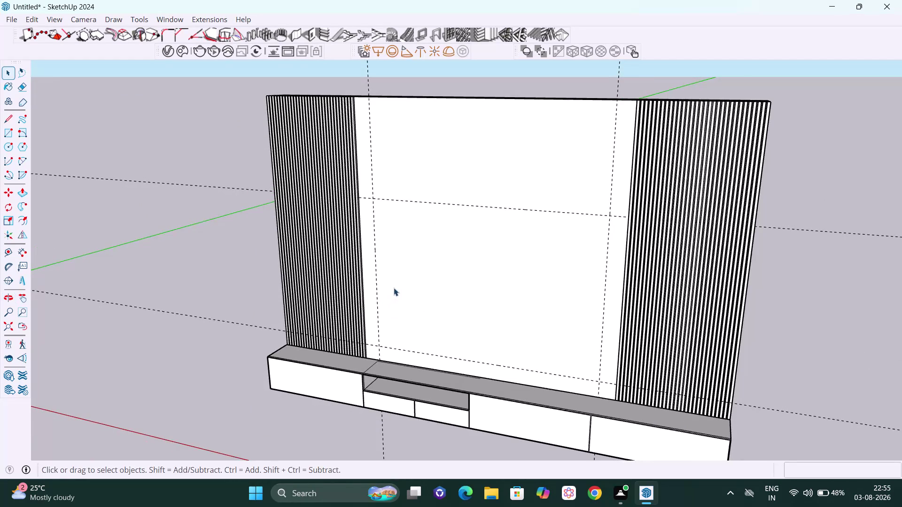
scroll(up, 3)
scroll(down, 3)
middle_drag(463, 218, 713, 231)
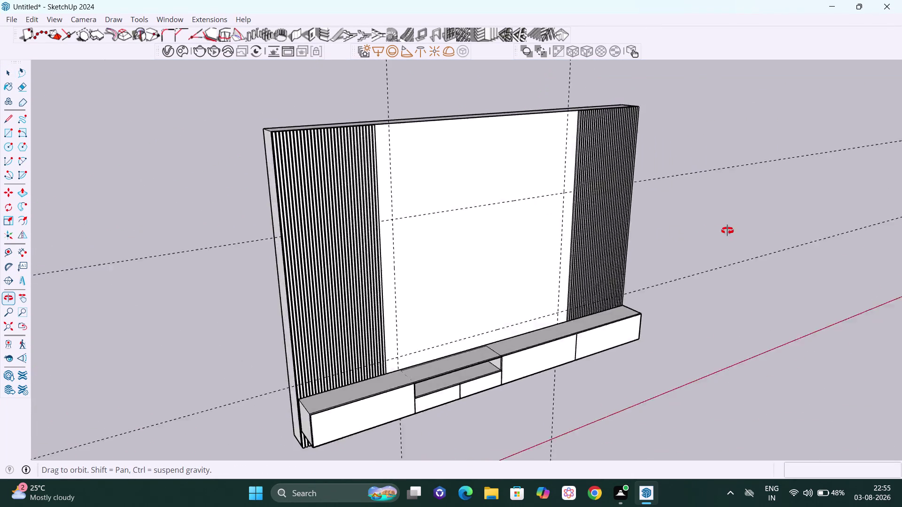
middle_drag(713, 230, 537, 226)
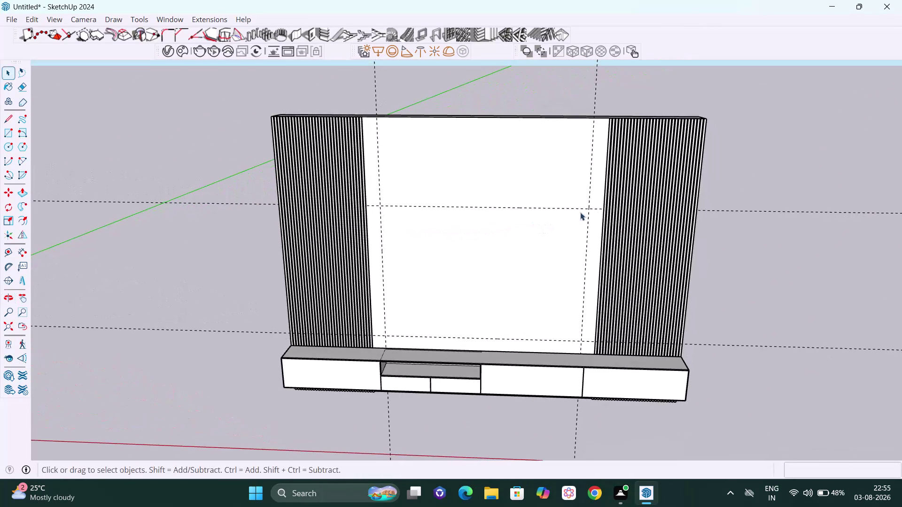
right_click(763, 140)
click(783, 178)
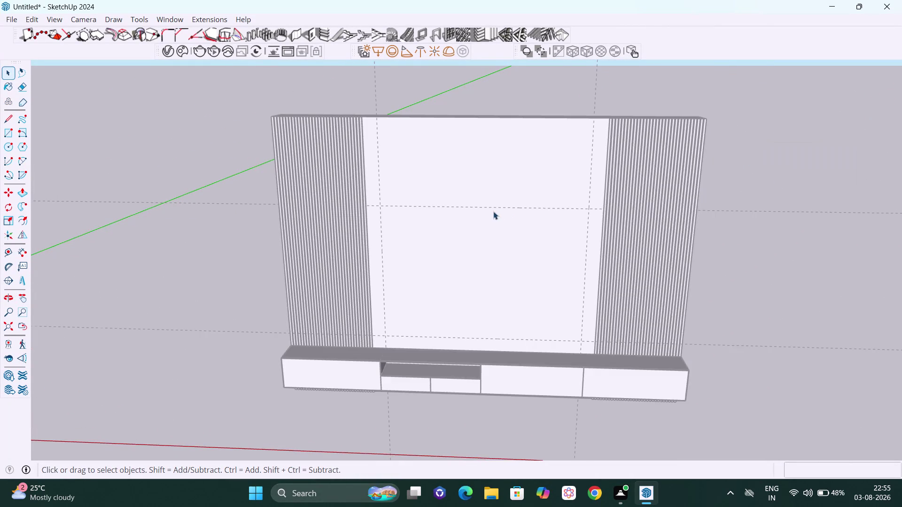
scroll(up, 3)
key(r)
Draw the TV rectangle from the upper-left guide crossing to the lower-right one.
scroll(up, 3)
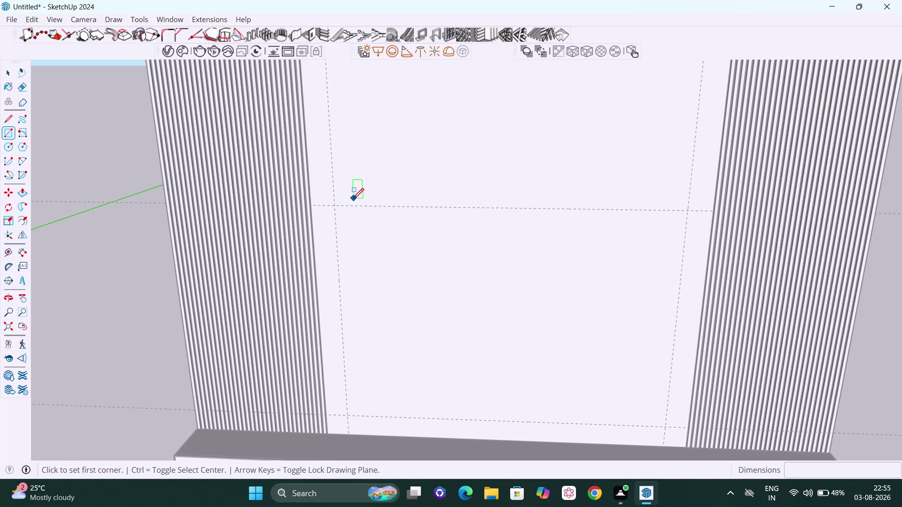
click(337, 206)
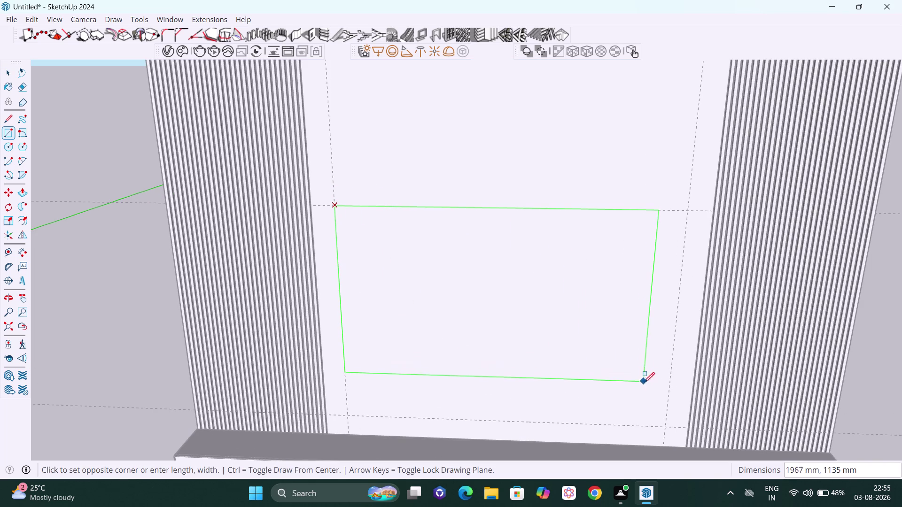
click(667, 427)
key(space)
scroll(down, 3)
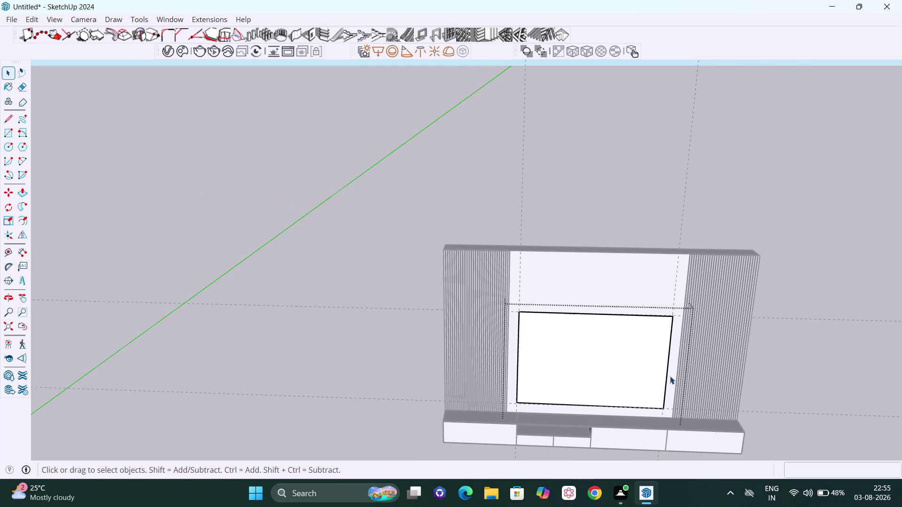
middle_drag(806, 265, 829, 278)
scroll(up, 3)
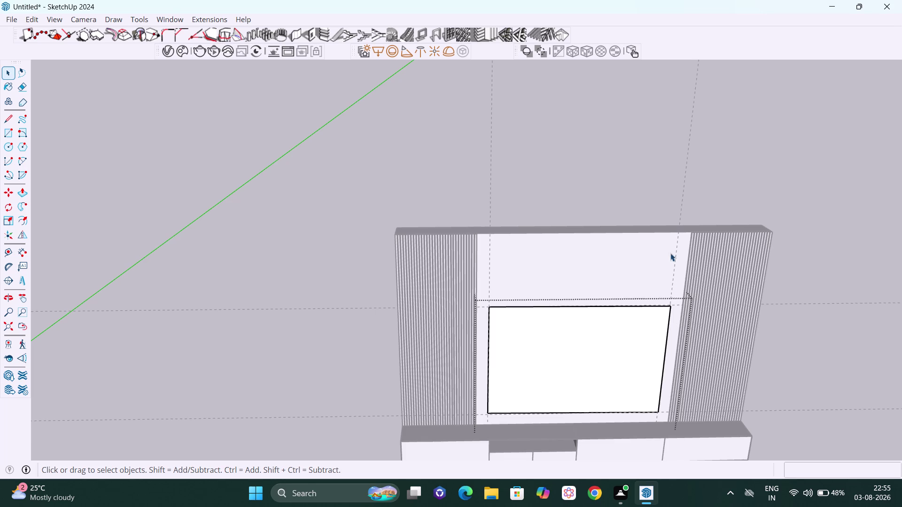
scroll(down, 3)
middle_drag(595, 324, 636, 340)
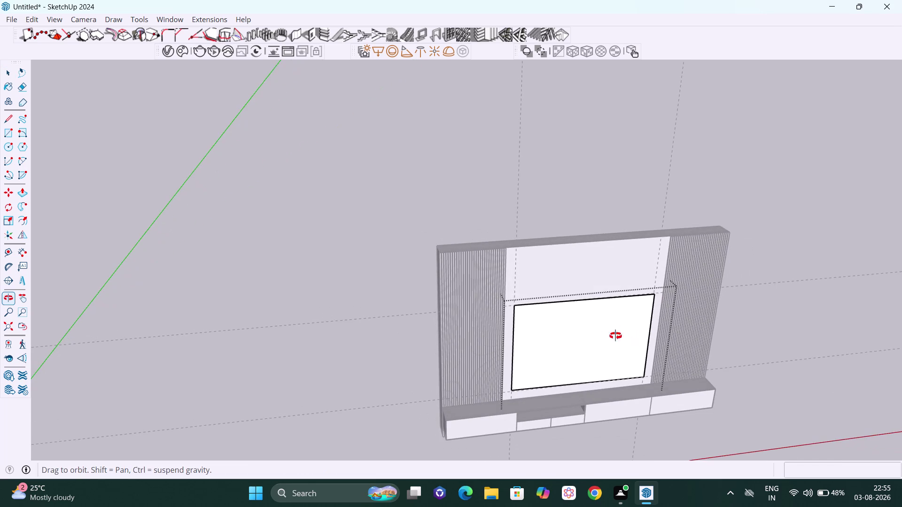
scroll(up, 3)
Push/pull the TV rectangle out 30 mm from the centre panel.
key(p)
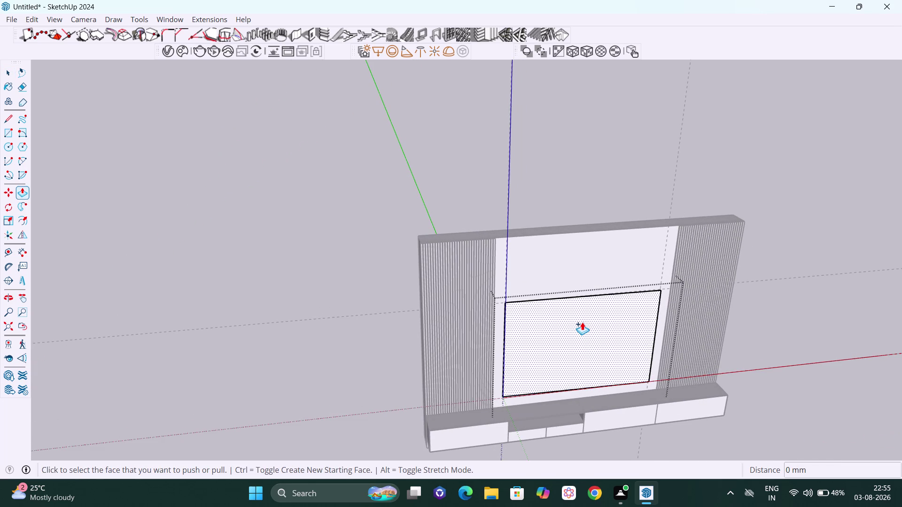
click(582, 322)
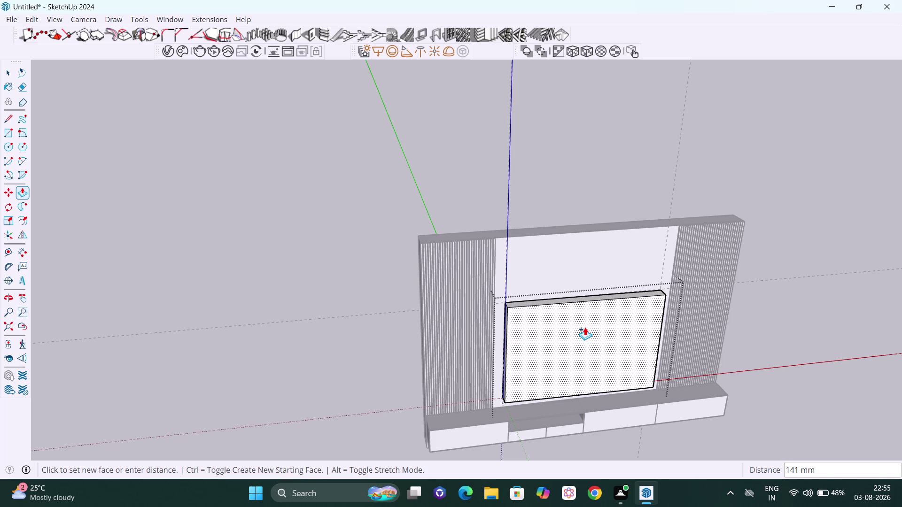
text(20)
key(BackSpace)
key(BackSpace)
text(3)
text(0)
key(Return)
key(space)
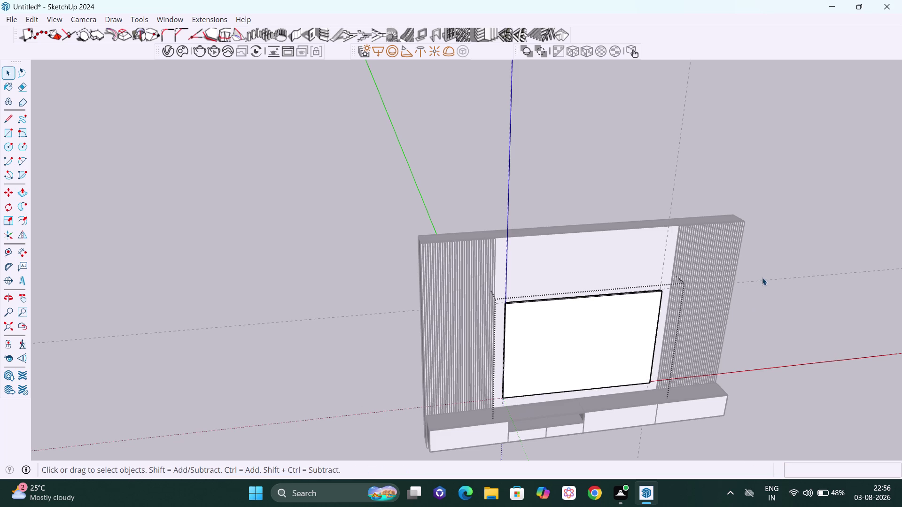
click(779, 246)
middle_drag(760, 309, 516, 291)
scroll(up, 3)
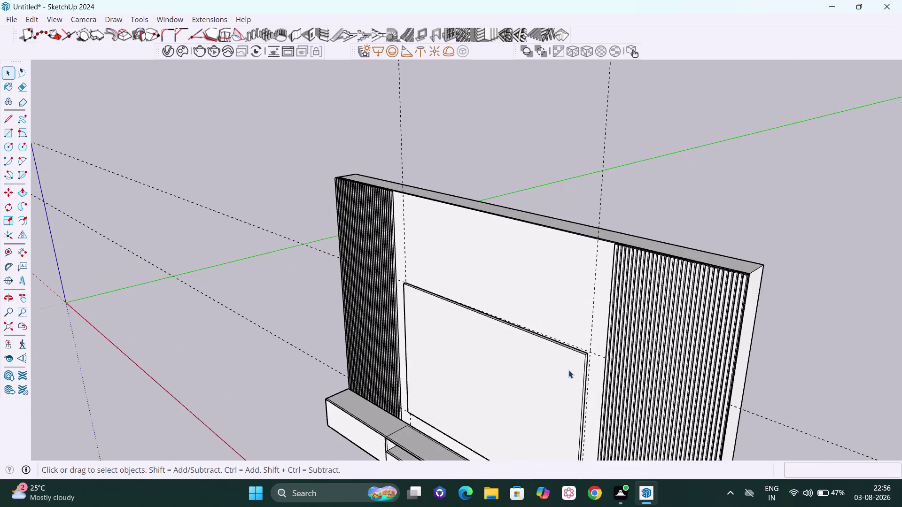
scroll(down, 3)
middle_drag(577, 380, 544, 380)
scroll(up, 3)
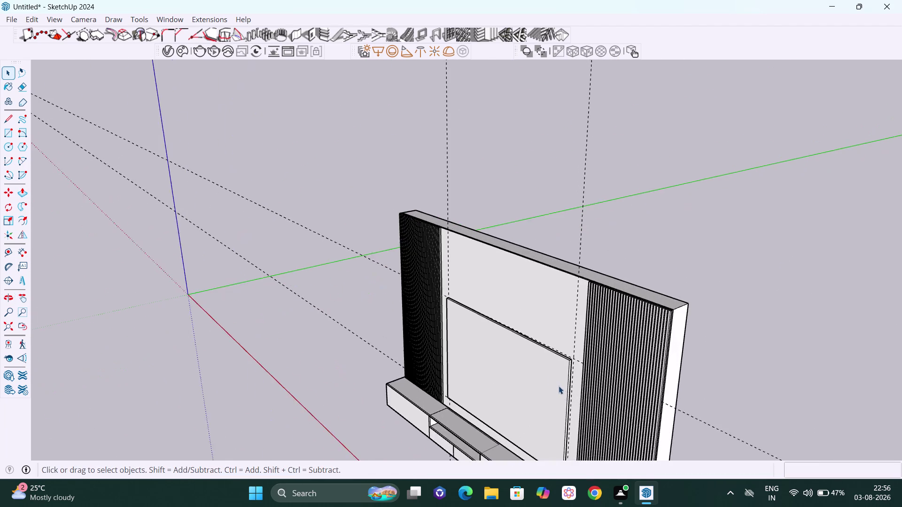
scroll(up, 3)
scroll(up, 3)
middle_drag(568, 374, 594, 395)
scroll(up, 3)
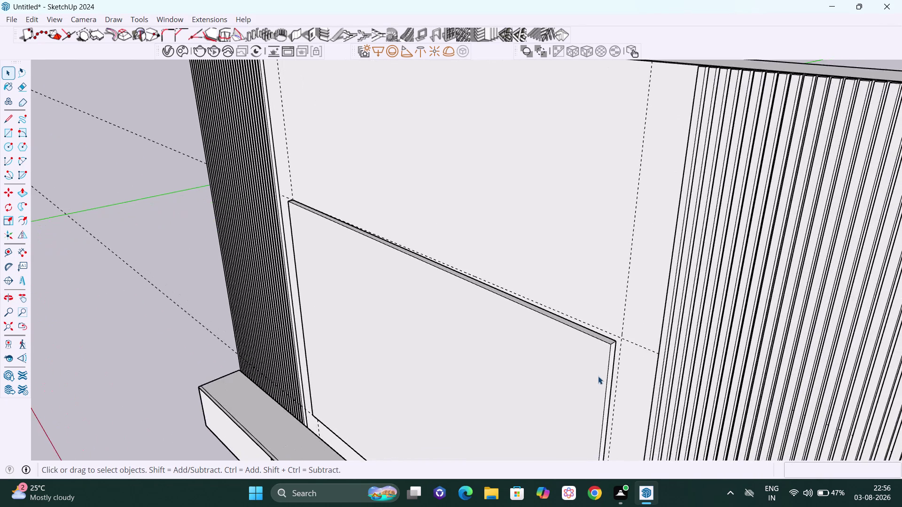
scroll(up, 3)
scroll(down, 3)
middle_drag(600, 379, 613, 379)
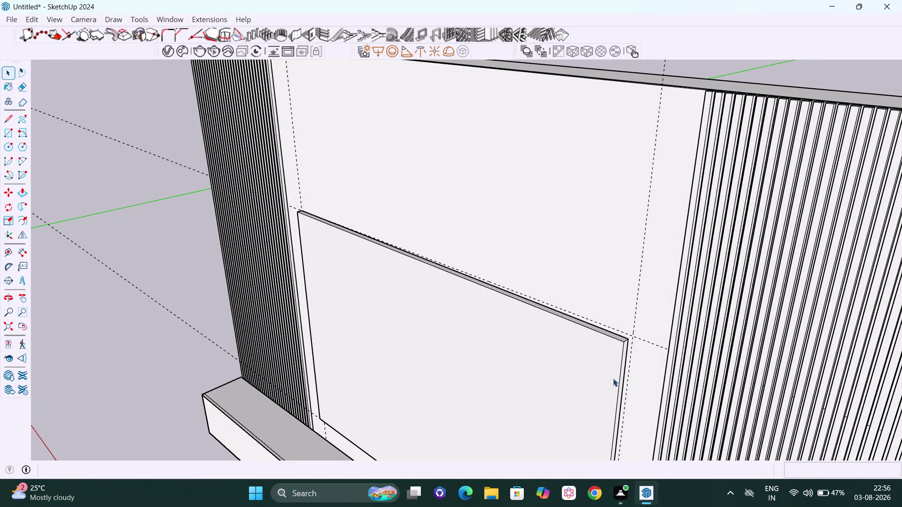
scroll(up, 3)
scroll(up, 3)
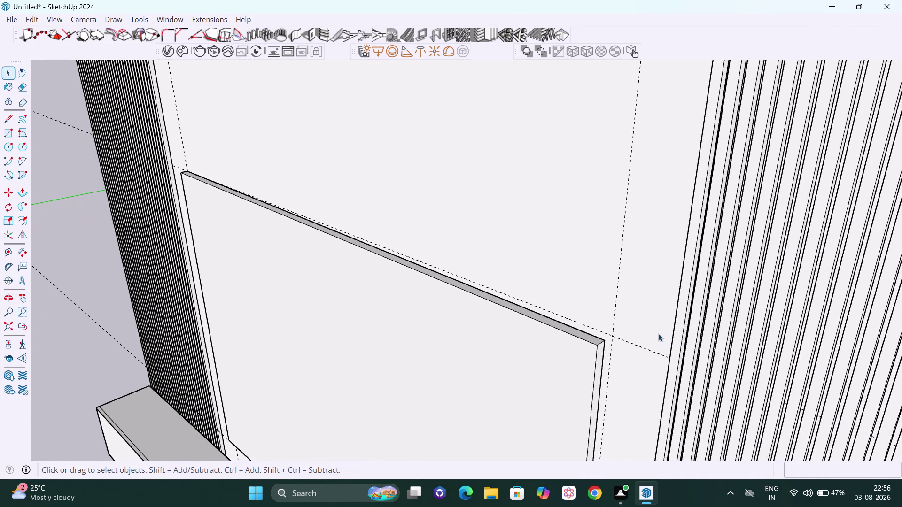
middle_drag(658, 333, 618, 316)
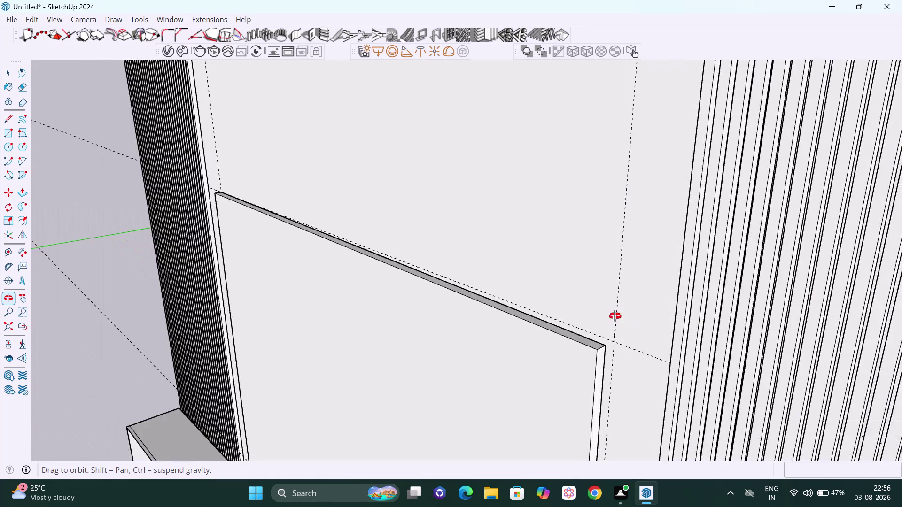
middle_drag(618, 316, 566, 315)
scroll(down, 3)
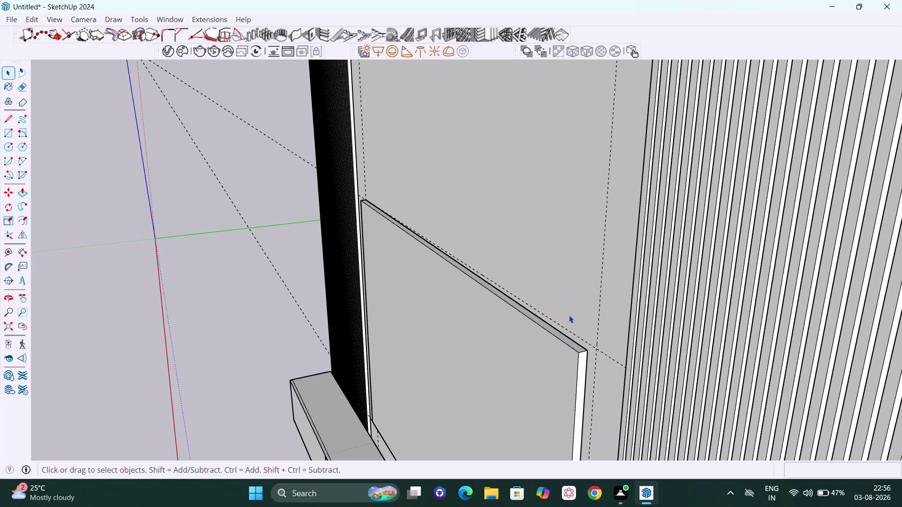
scroll(up, 3)
scroll(up, 3)
middle_drag(575, 383, 562, 383)
scroll(up, 3)
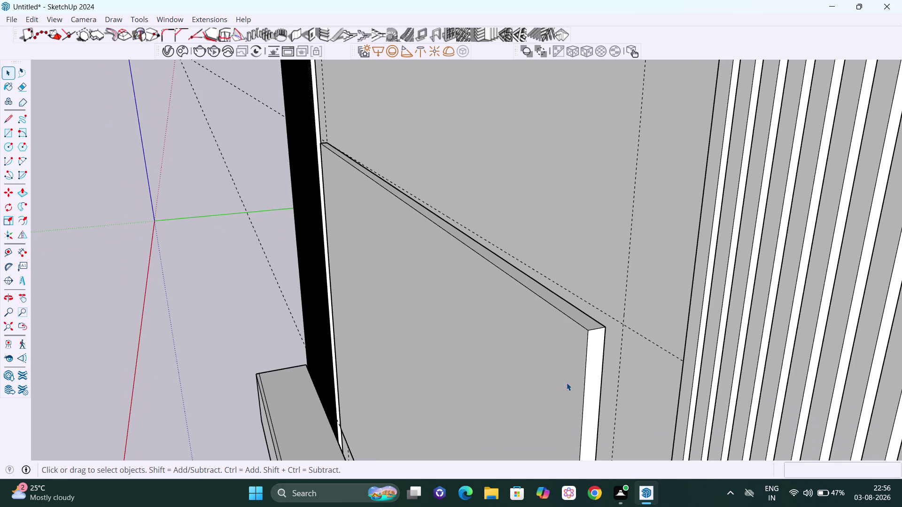
key(f)
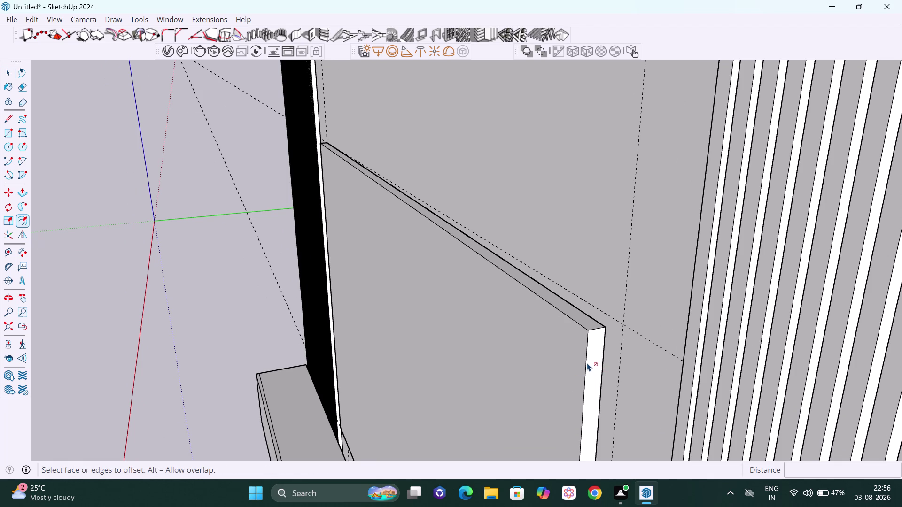
key(space)
click(580, 359)
double_click(580, 359)
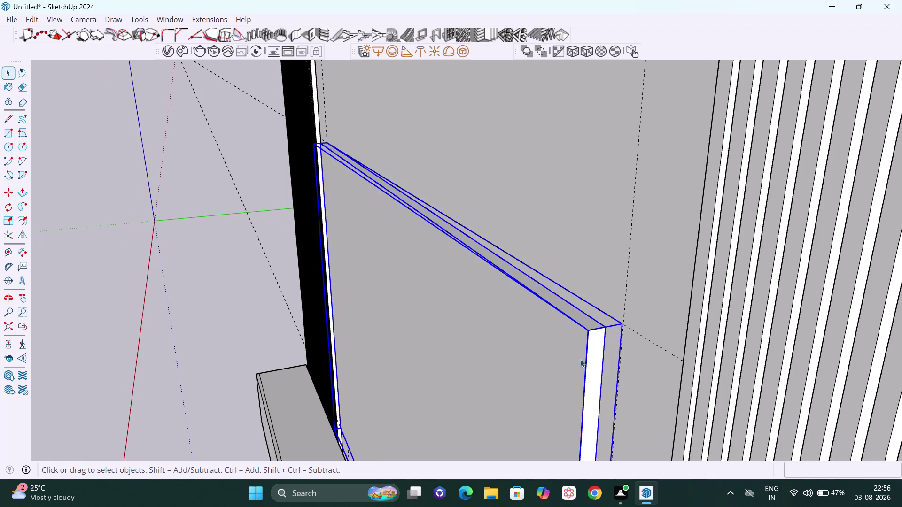
scroll(up, 3)
middle_drag(590, 358, 587, 362)
key(f)
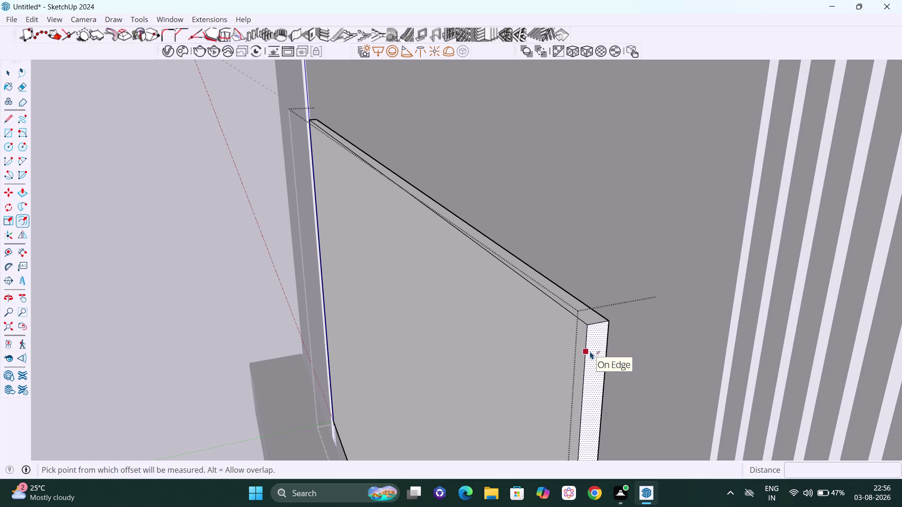
click(590, 351)
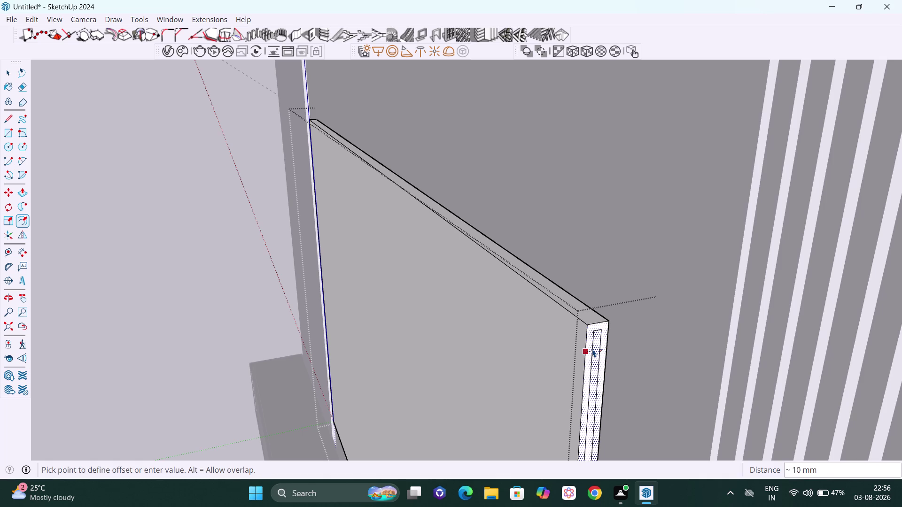
key(1)
key(Escape)
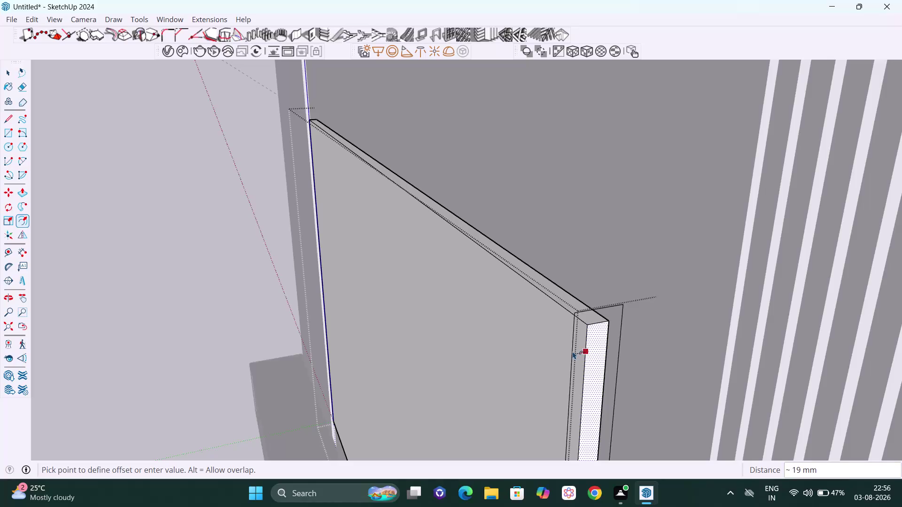
key(space)
key(Escape)
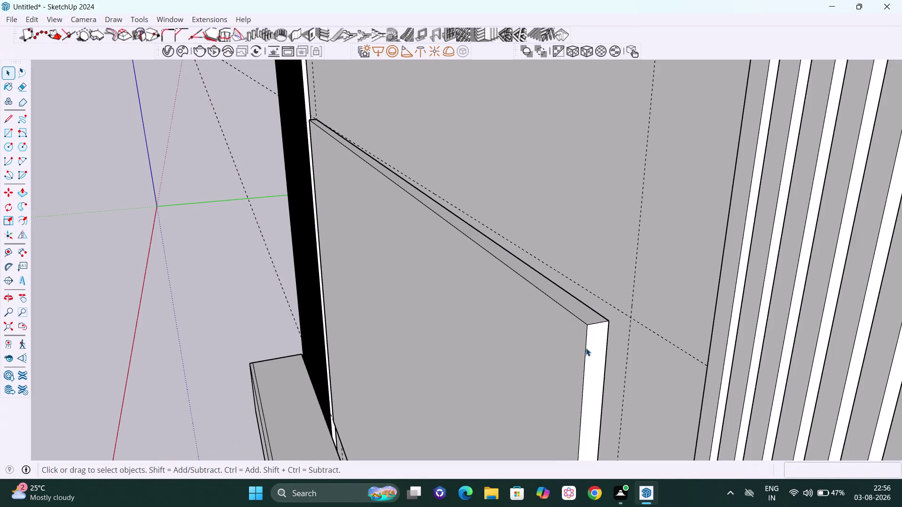
scroll(up, 3)
click(574, 350)
scroll(up, 3)
double_click(580, 349)
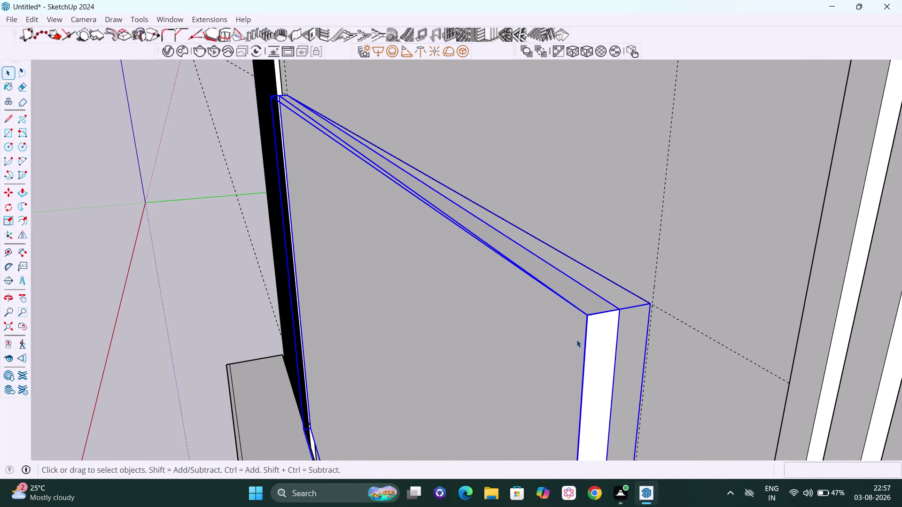
double_click(576, 340)
Pull the TV panel's front face out 15 mm to add a new layer.
key(p)
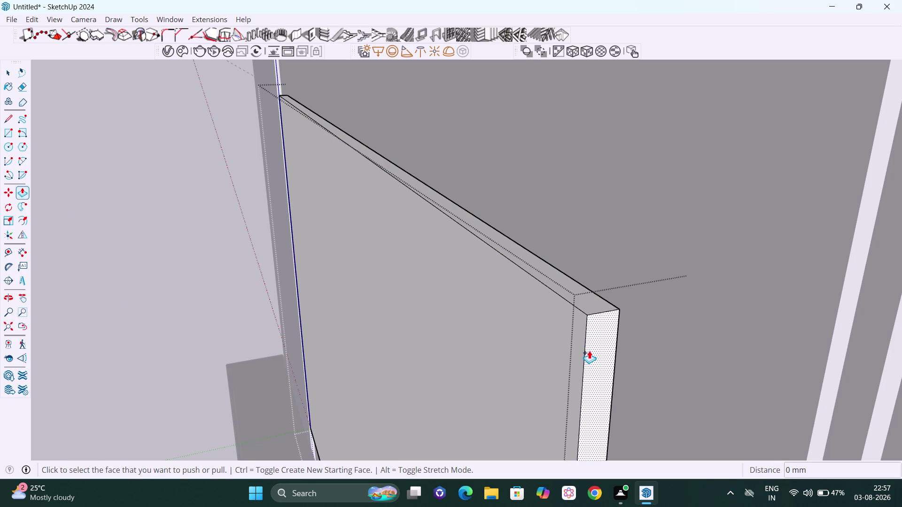
click(589, 349)
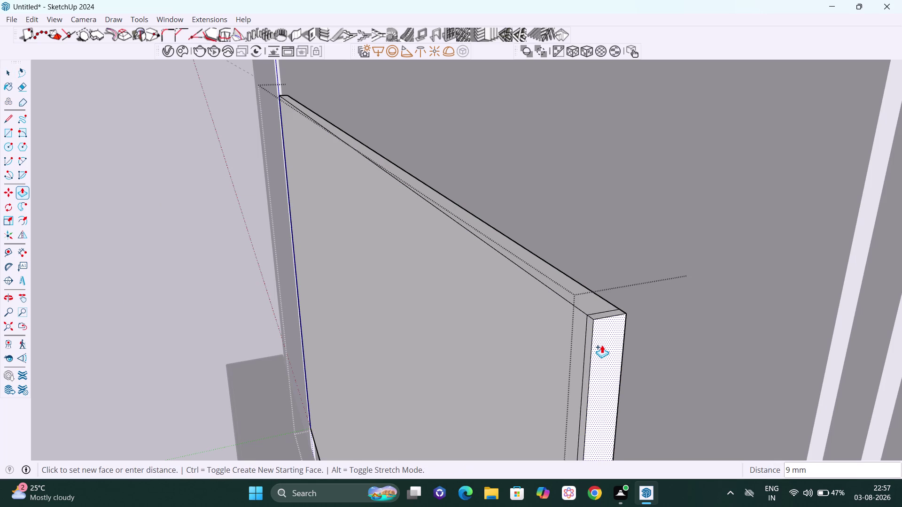
key(Escape)
scroll(up, 3)
middle_click(607, 357)
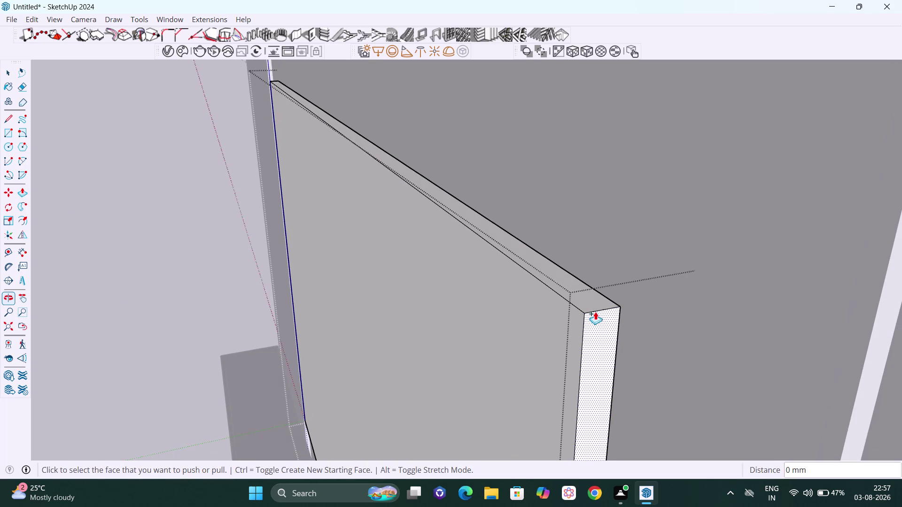
middle_drag(595, 311, 600, 351)
scroll(up, 3)
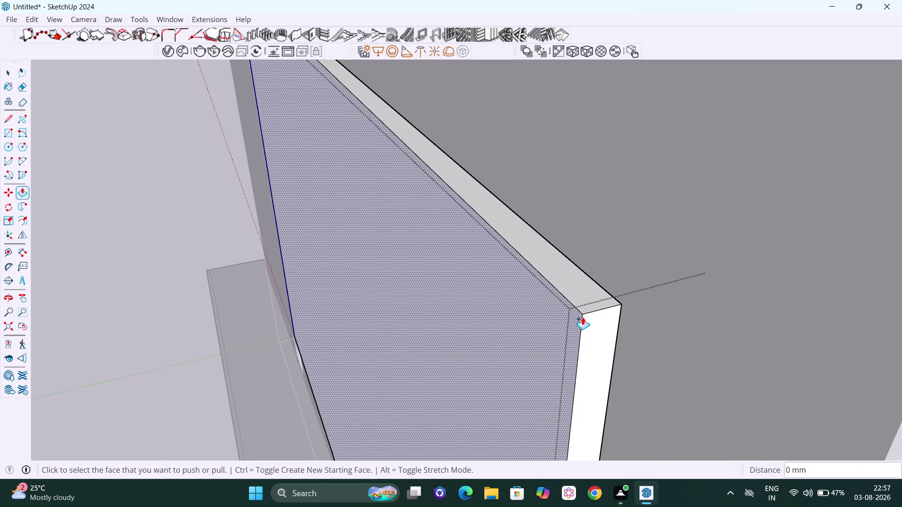
click(583, 318)
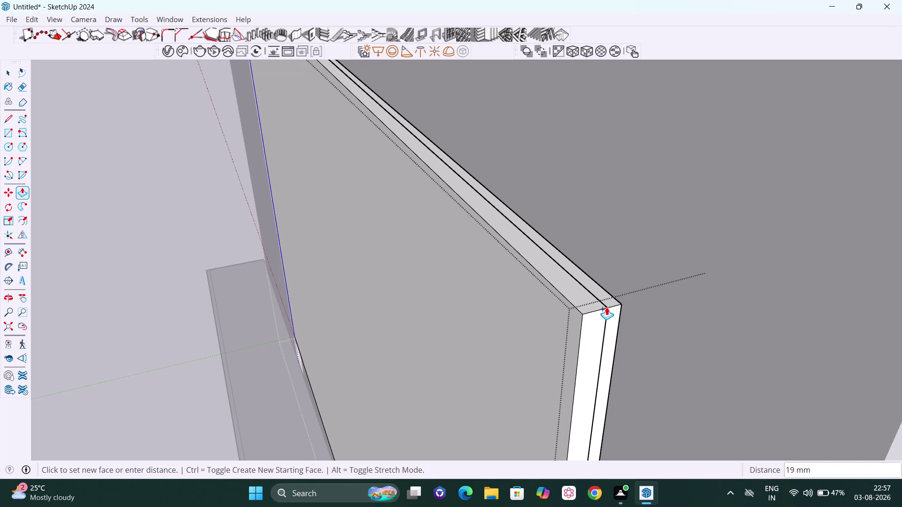
text(15)
key(Return)
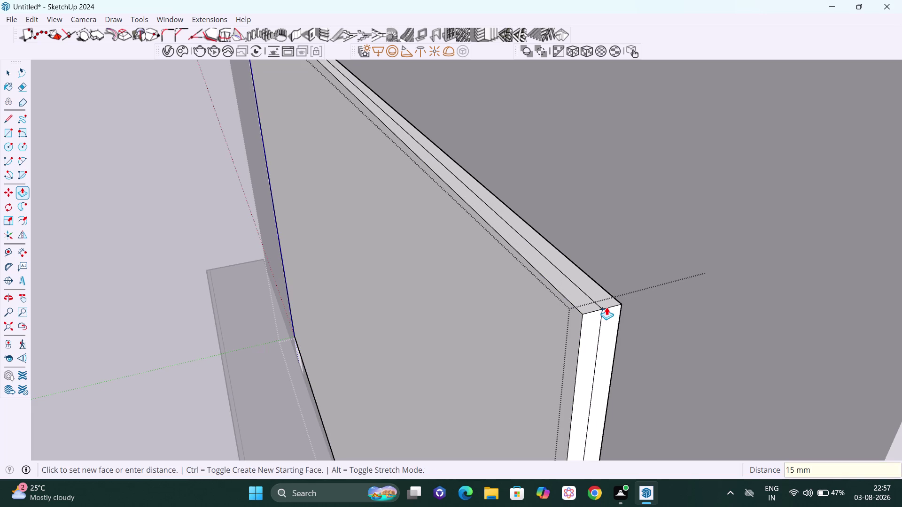
key(space)
Push the new layer's side face in 1.5" (about 38 mm) to form the stepped edge.
middle_drag(625, 330, 615, 320)
key(p)
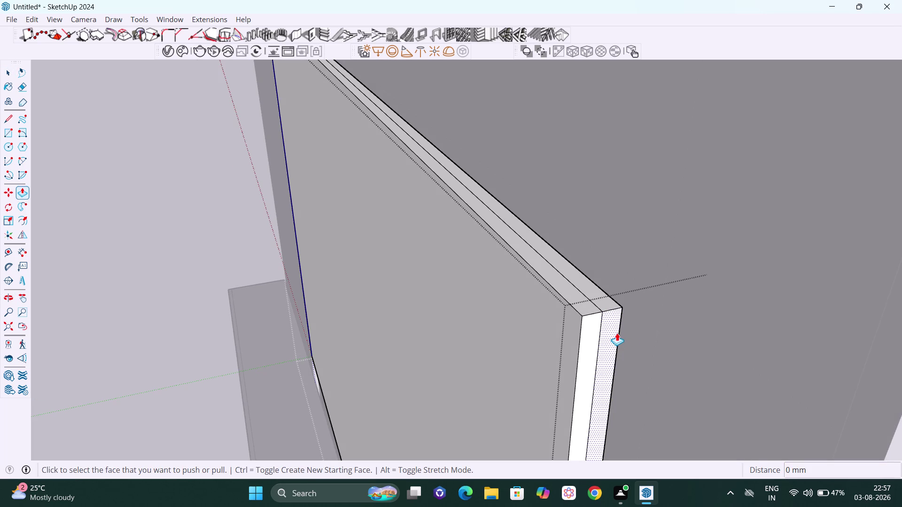
click(615, 332)
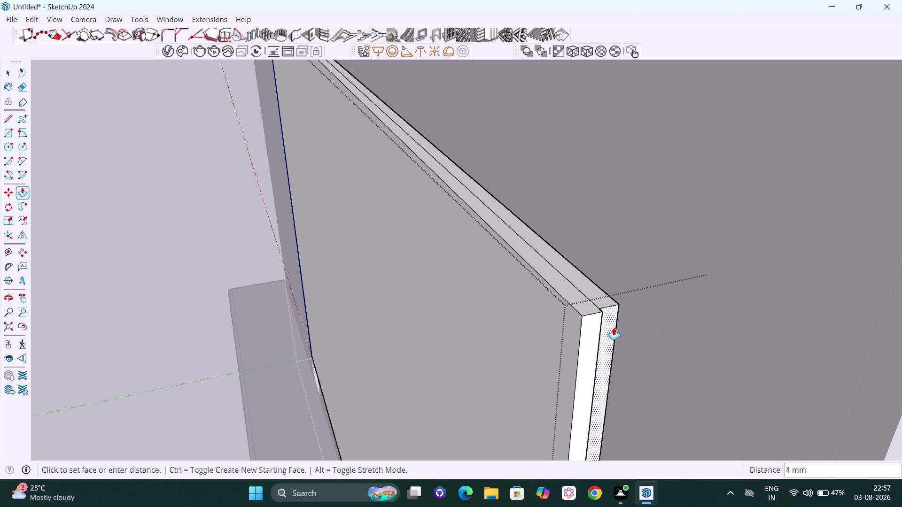
text(1.5)
text(")
key(Return)
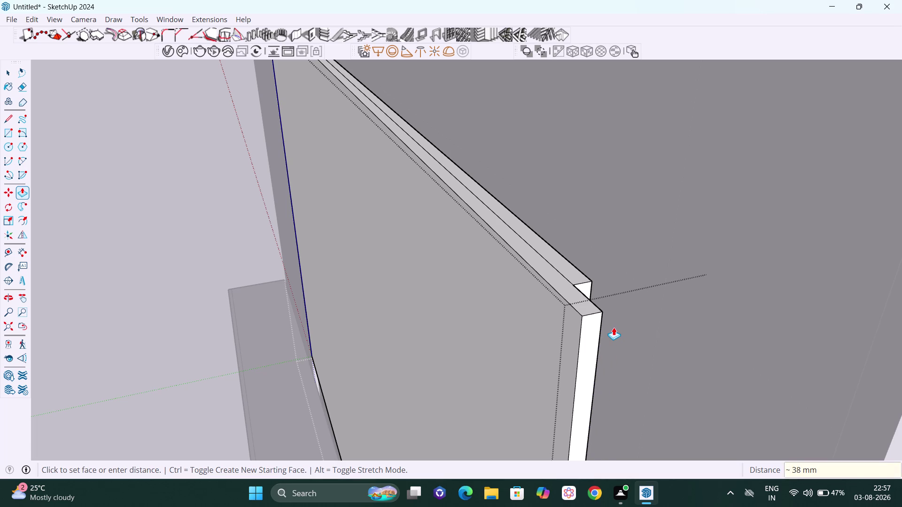
scroll(down, 3)
middle_drag(624, 330, 639, 322)
scroll(down, 3)
middle_drag(596, 293, 741, 287)
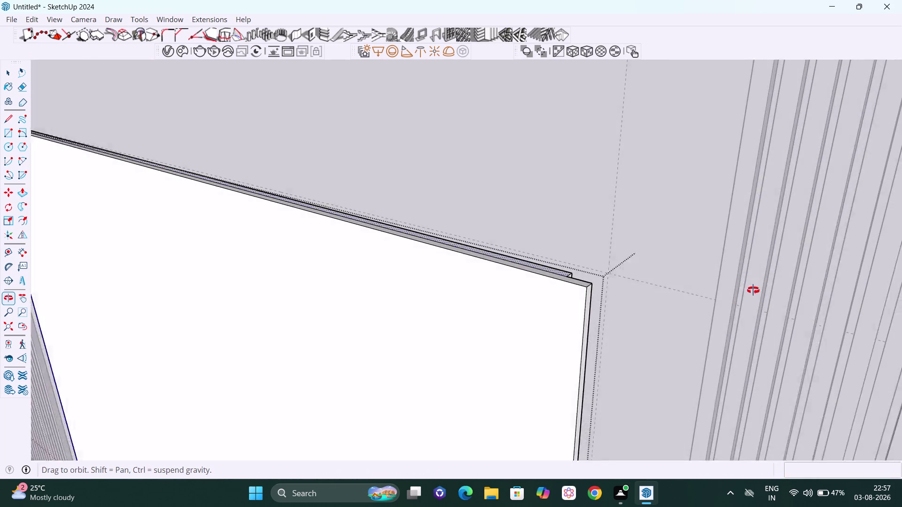
Pull the inset TV panel's top face outward with Push/Pull.
middle_drag(741, 287, 756, 291)
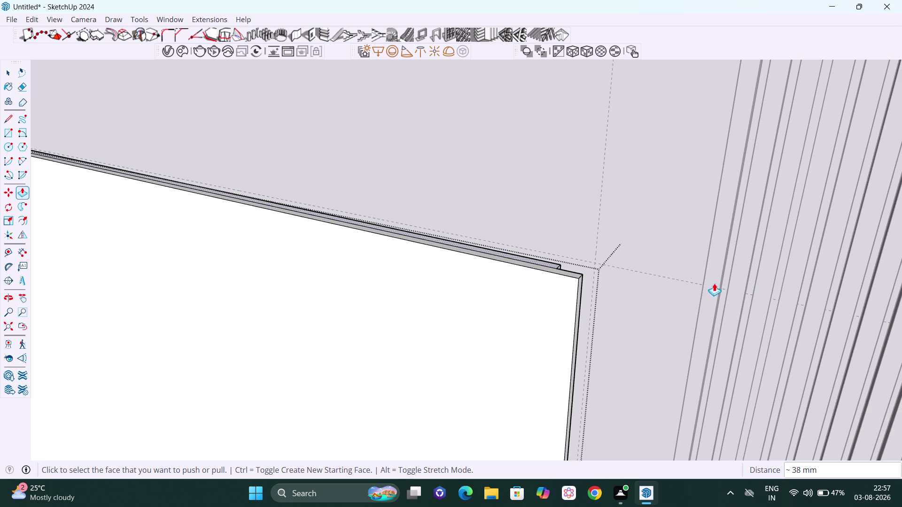
middle_drag(554, 250, 374, 286)
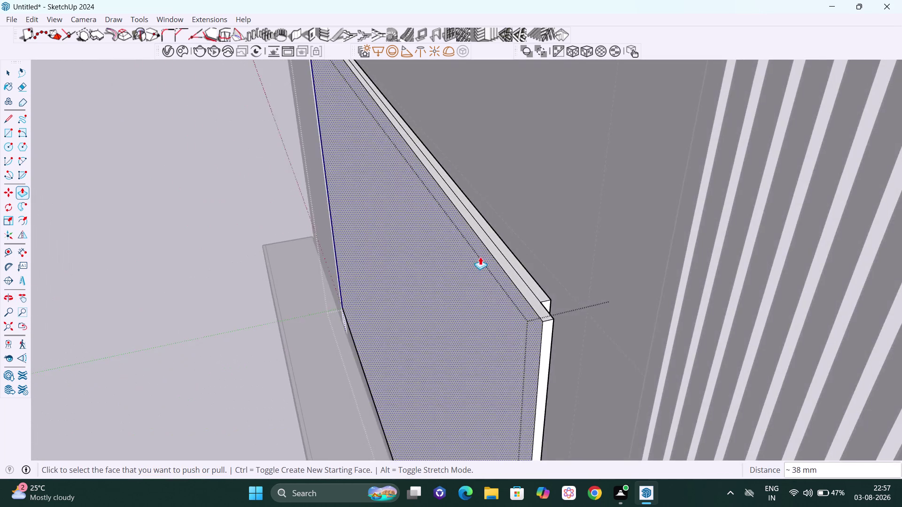
scroll(up, 3)
middle_drag(575, 271, 545, 276)
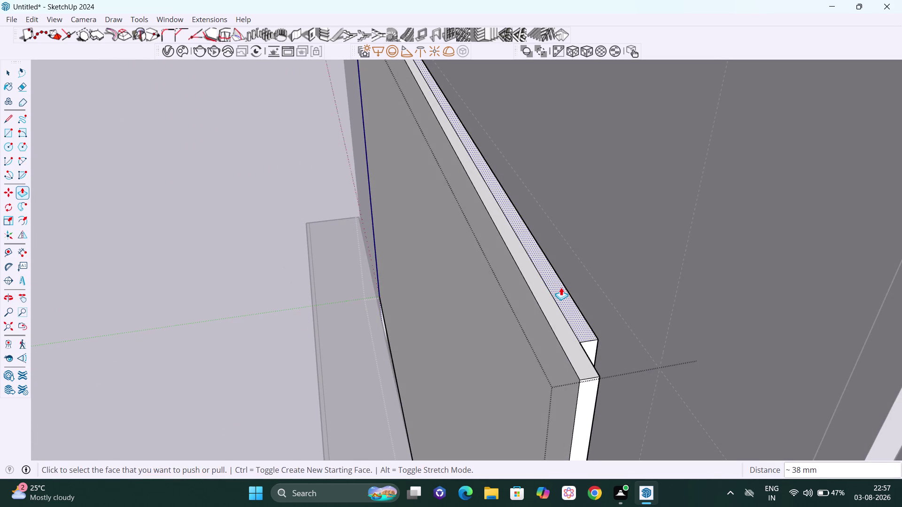
click(561, 287)
click(560, 288)
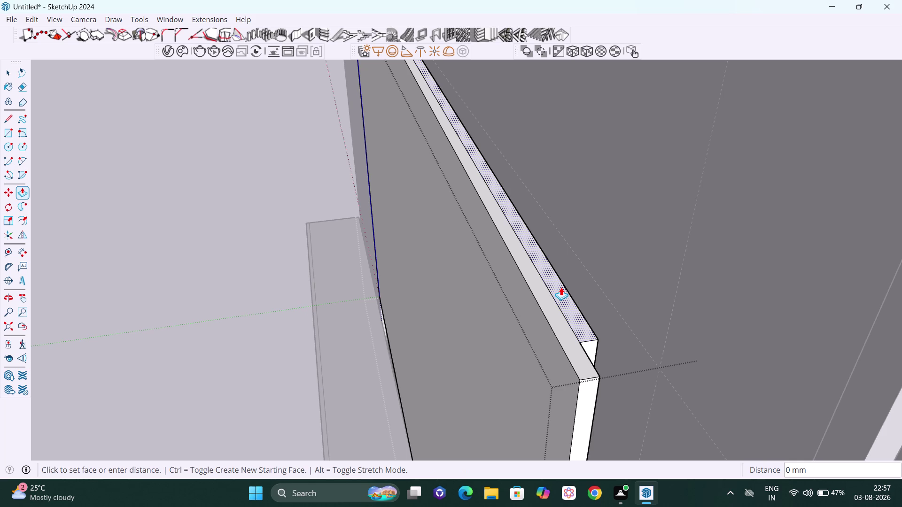
double_click(561, 288)
Orbit around the panel to inspect the pull, then undo it twice.
scroll(down, 3)
middle_drag(571, 325, 525, 298)
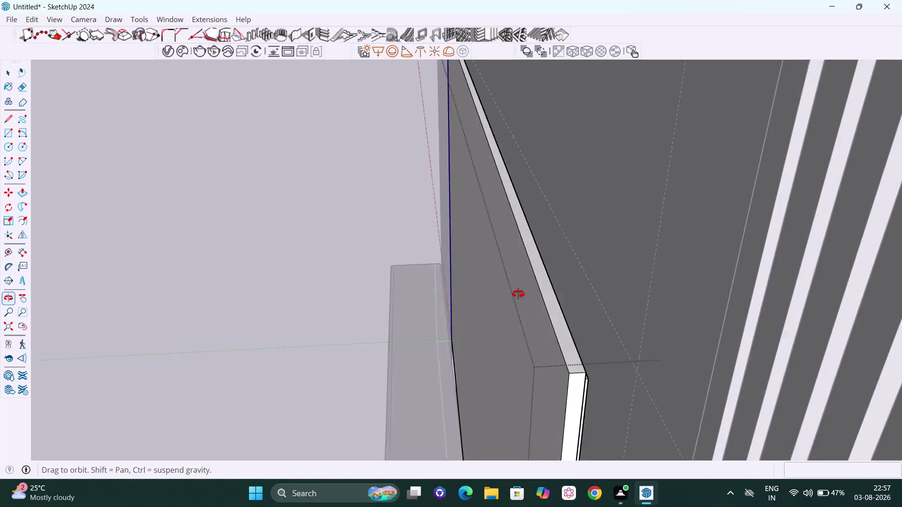
middle_drag(525, 298, 644, 268)
scroll(down, 3)
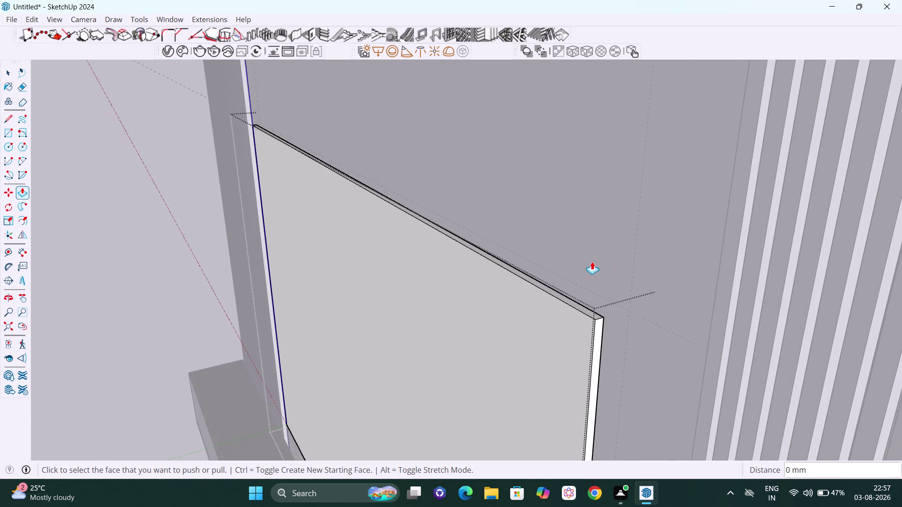
scroll(down, 3)
scroll(down, 3)
middle_drag(592, 356, 474, 321)
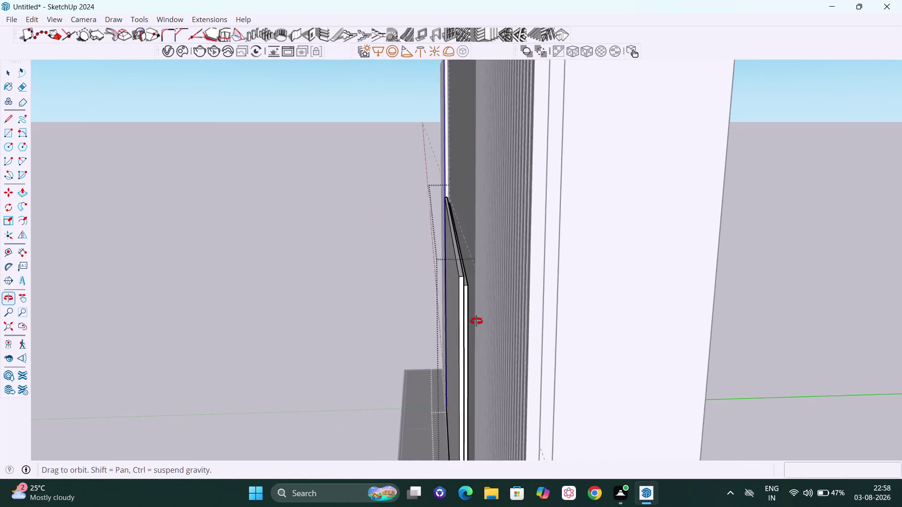
middle_drag(474, 322, 517, 328)
scroll(up, 3)
scroll(up, 3)
middle_drag(506, 278, 499, 278)
scroll(up, 3)
scroll(down, 3)
scroll(down, 3)
middle_drag(506, 275, 561, 289)
scroll(up, 3)
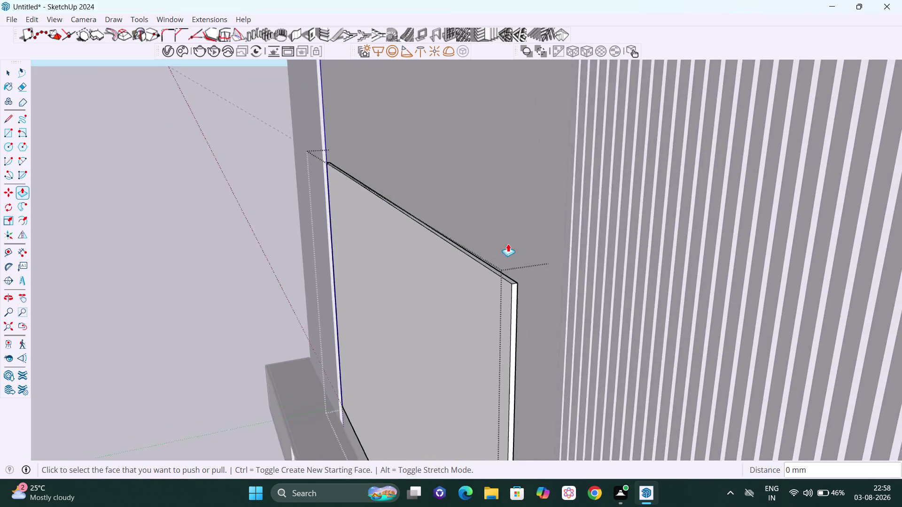
scroll(up, 3)
scroll(up, 3)
key(ctrl+z)
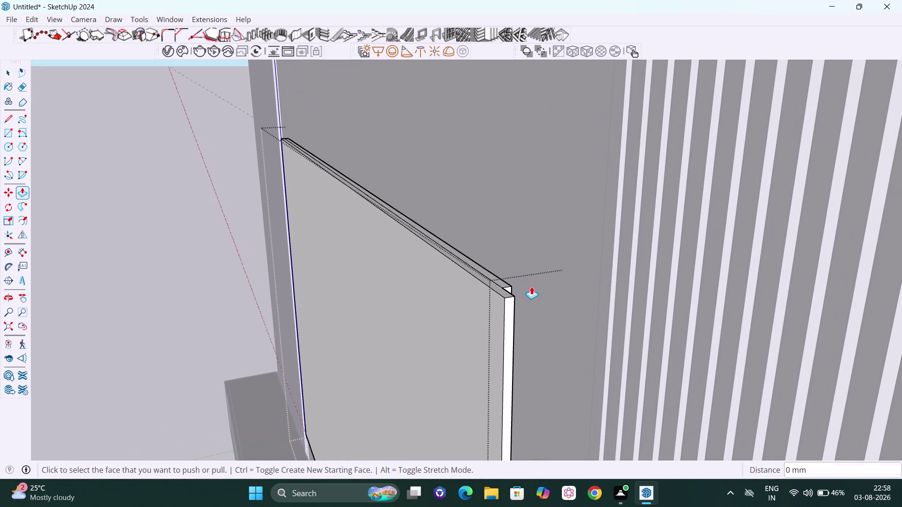
key(ctrl+z)
Pull the inset panel's side face out 1 inch (about 25 mm).
scroll(down, 3)
middle_drag(505, 326, 486, 324)
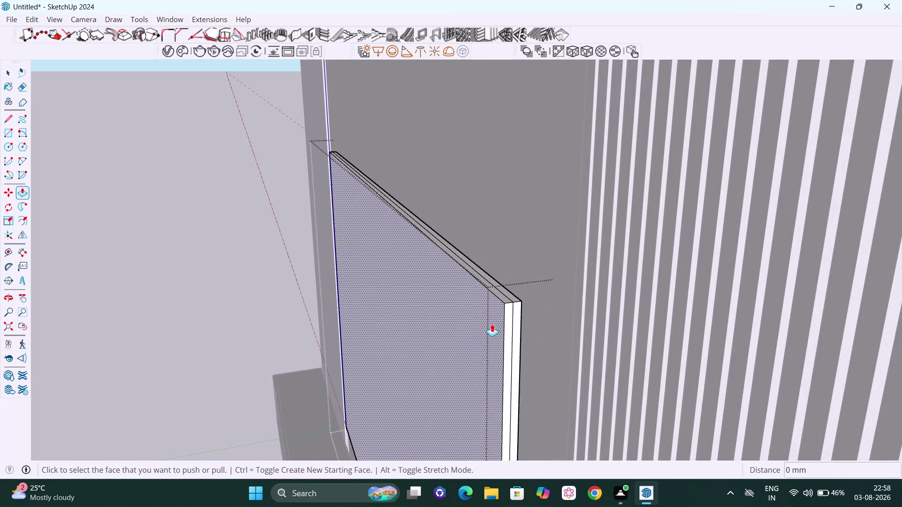
scroll(up, 3)
click(526, 322)
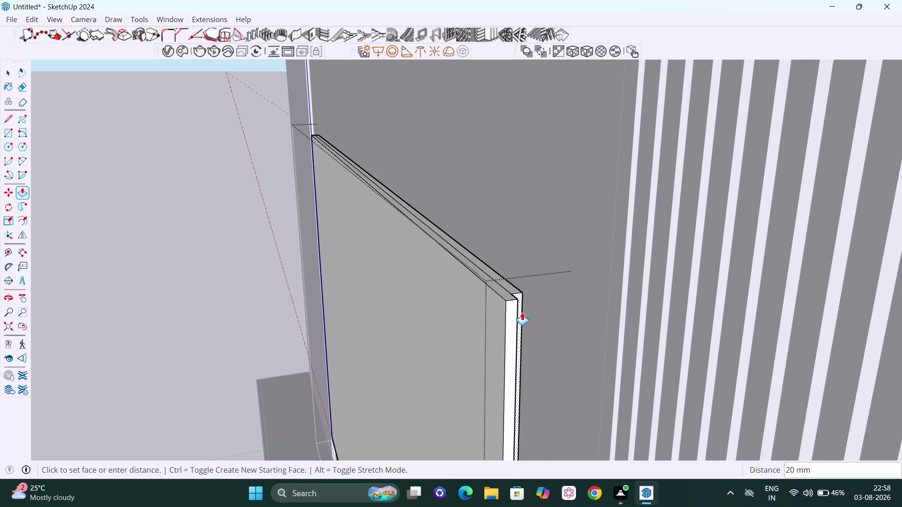
text(1")
key(Return)
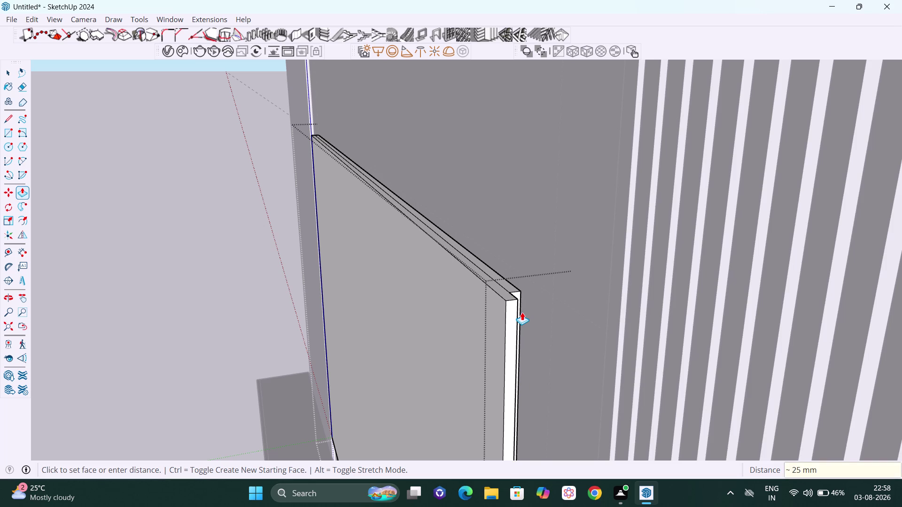
Repeat the 1-inch pull on another edge face, then pan and orbit to check.
middle_drag(507, 259, 474, 307)
scroll(up, 3)
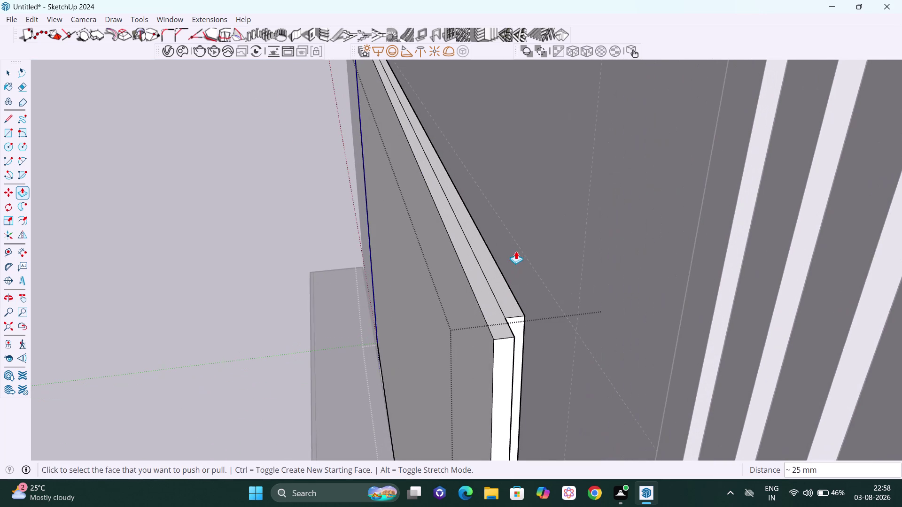
double_click(500, 276)
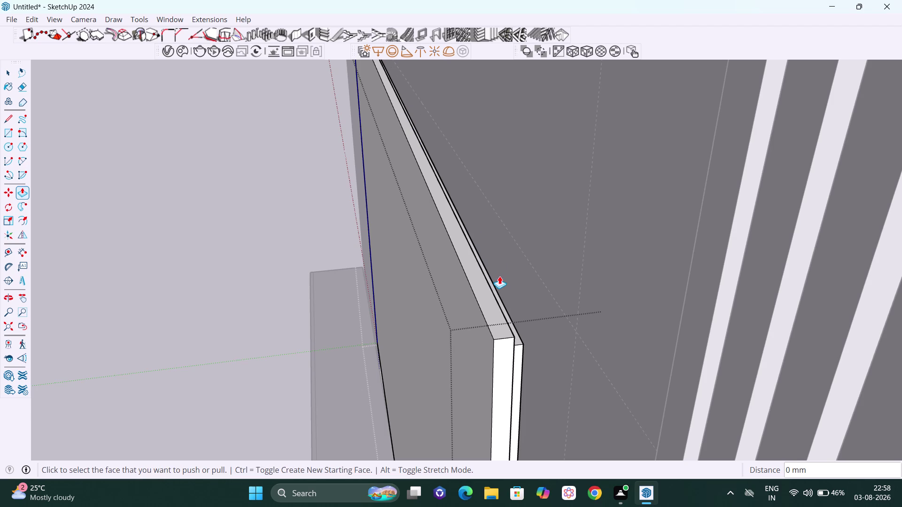
scroll(down, 3)
key(h)
drag(458, 279, 517, 279)
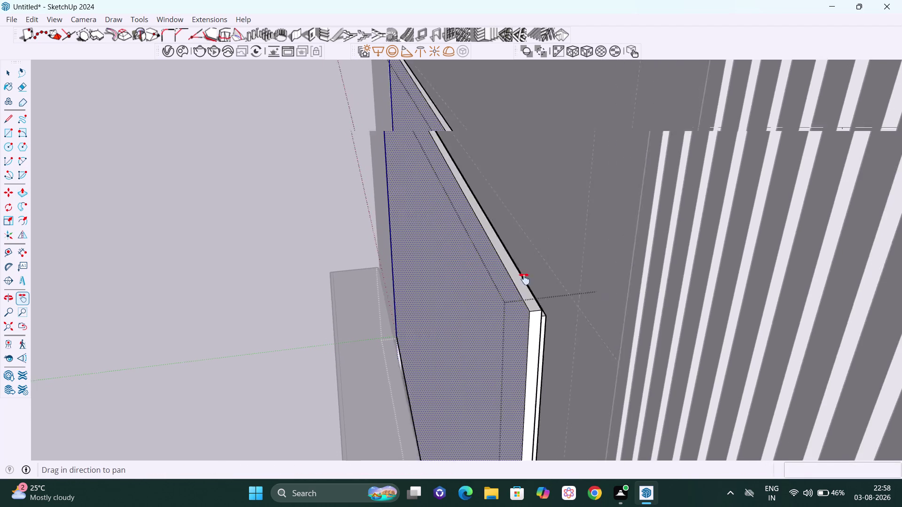
drag(517, 279, 612, 286)
scroll(down, 3)
middle_drag(505, 285, 835, 279)
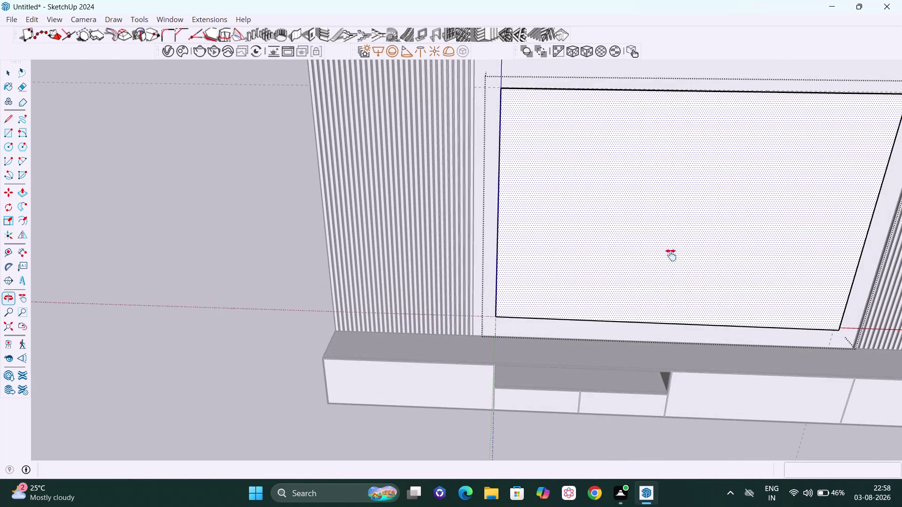
Repeat the previous extrusion on the inset panel's front face.
middle_drag(510, 210, 607, 227)
scroll(up, 3)
middle_drag(521, 158, 679, 119)
scroll(up, 3)
middle_drag(499, 161, 516, 159)
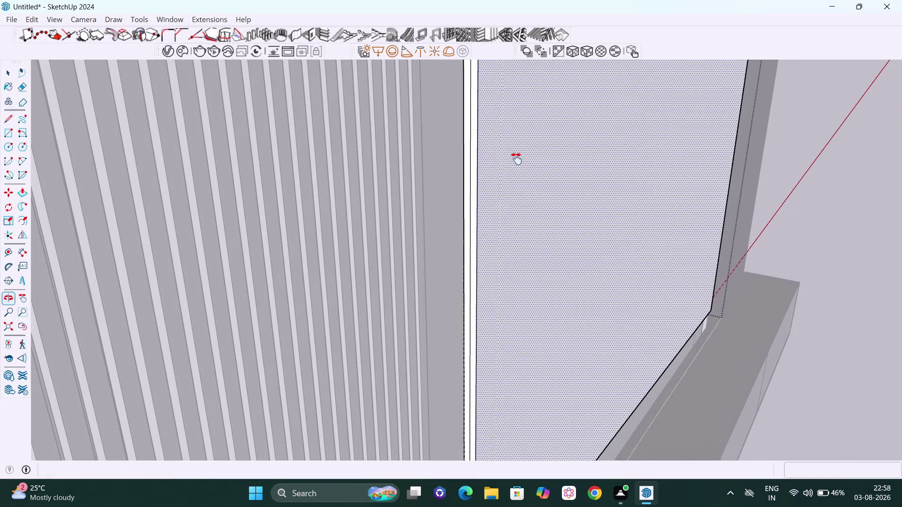
key(Escape)
scroll(up, 3)
scroll(up, 3)
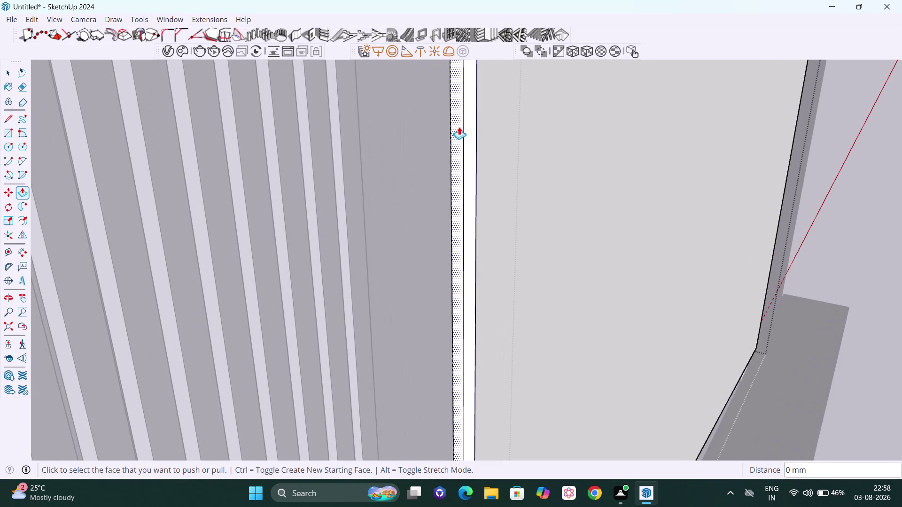
double_click(459, 127)
Orbit and zoom in on the inset panel's bottom edge to check its thickness.
scroll(down, 3)
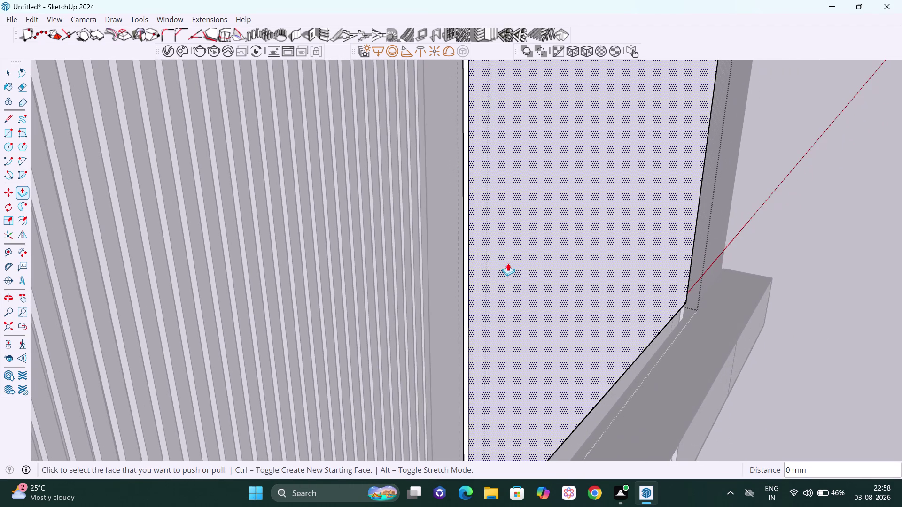
key(h)
scroll(down, 3)
middle_drag(597, 269, 509, 260)
scroll(down, 3)
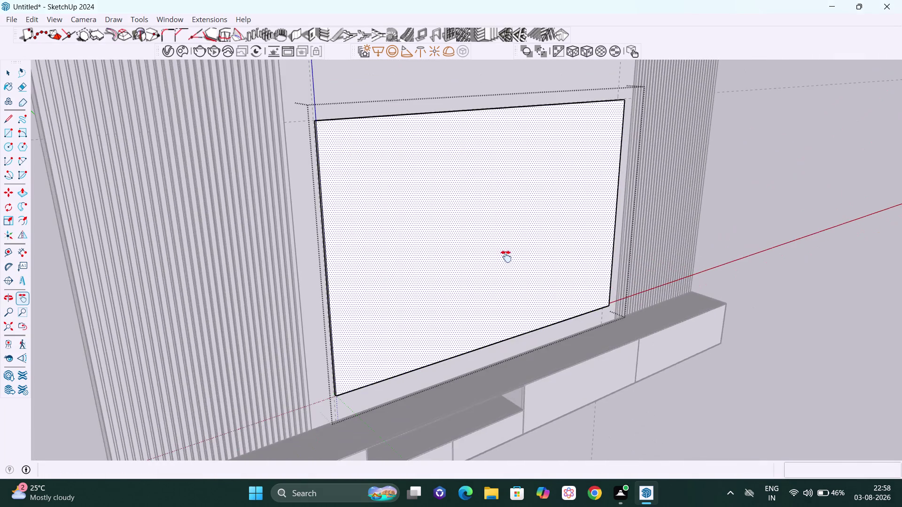
middle_drag(501, 288, 458, 211)
scroll(up, 3)
middle_drag(462, 282, 413, 265)
scroll(up, 3)
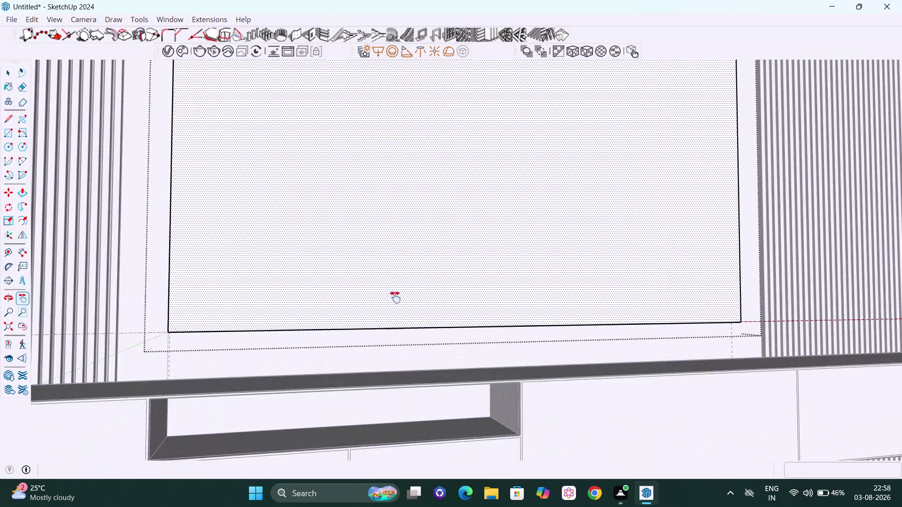
scroll(up, 3)
middle_drag(392, 354, 392, 259)
scroll(up, 3)
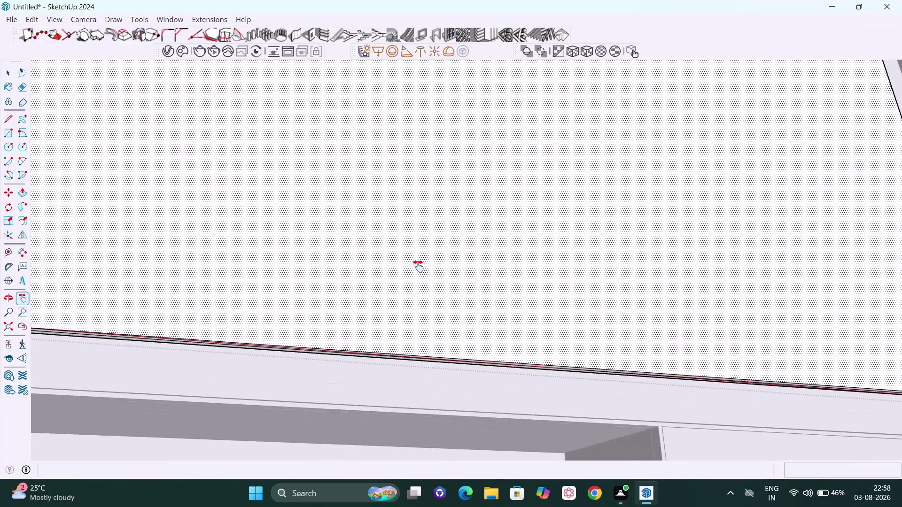
scroll(up, 3)
middle_drag(415, 311, 335, 290)
scroll(up, 3)
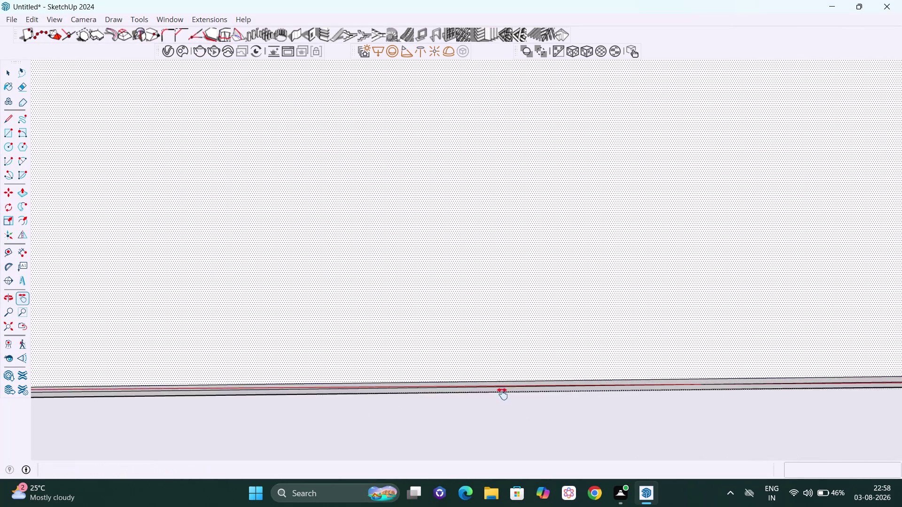
scroll(up, 3)
middle_drag(495, 385, 485, 362)
scroll(up, 3)
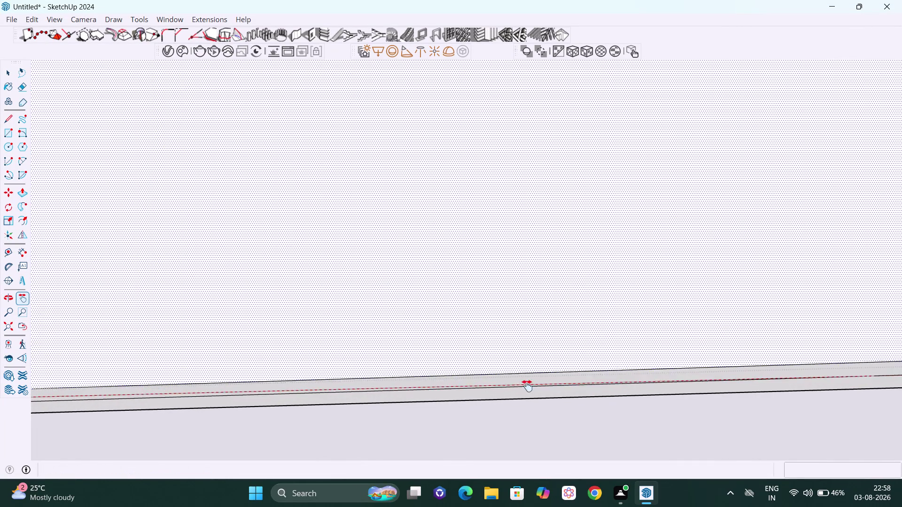
scroll(up, 3)
middle_drag(545, 396, 540, 372)
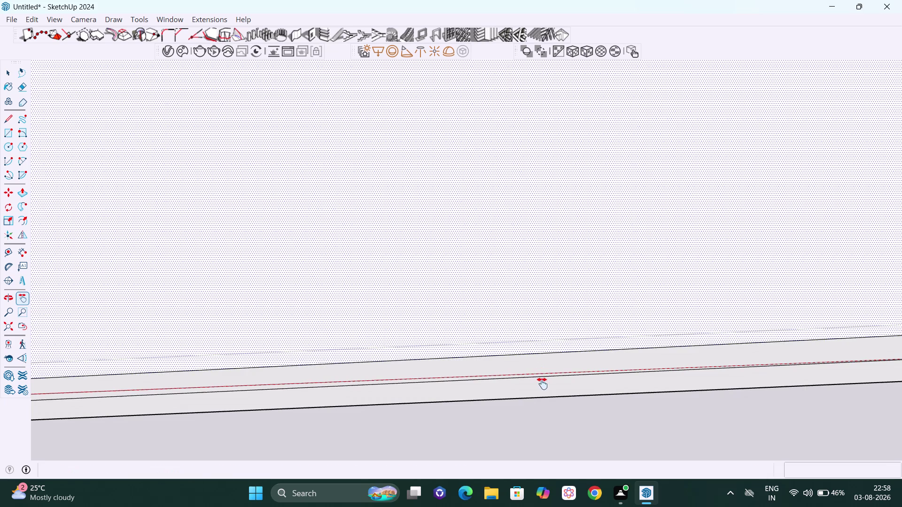
Repeat the extrusion on the panel's bottom face and return to Select.
key(Escape)
double_click(543, 388)
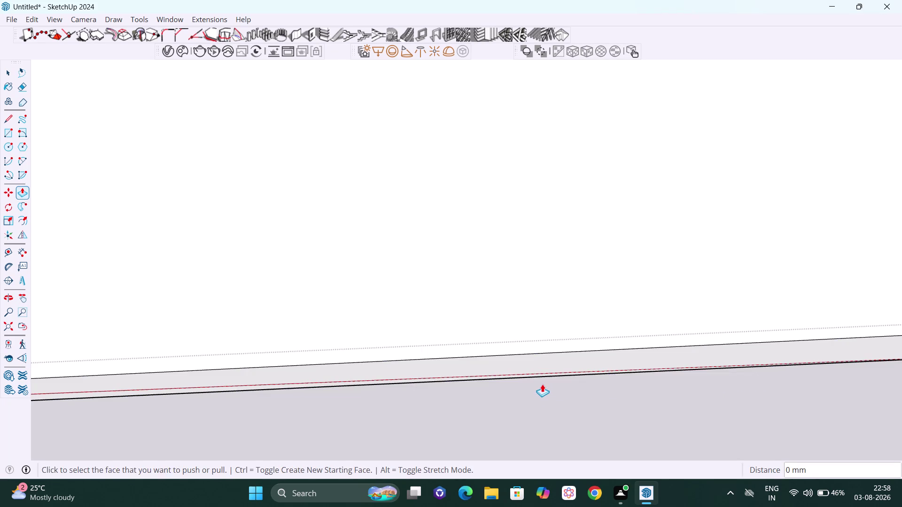
key(space)
scroll(down, 3)
scroll(down, 3)
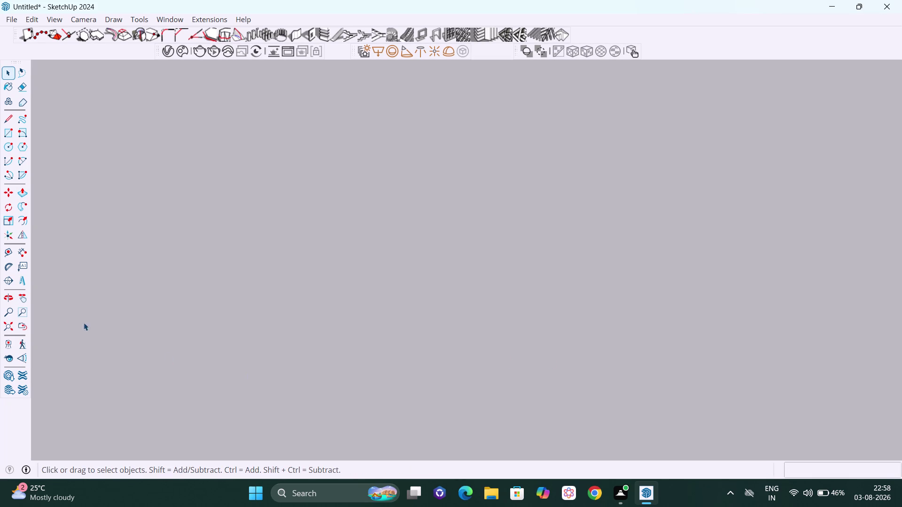
click(6, 331)
scroll(down, 3)
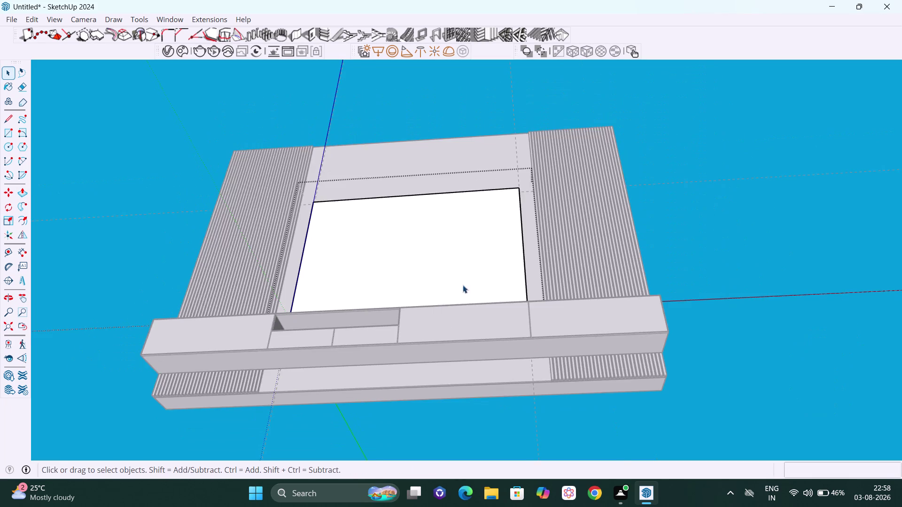
scroll(down, 3)
middle_drag(472, 278, 489, 394)
middle_drag(507, 302, 513, 394)
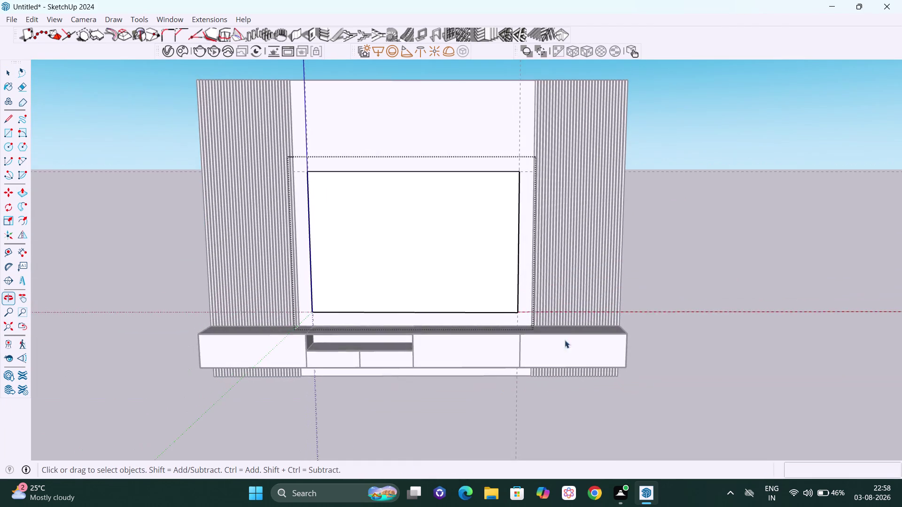
scroll(up, 3)
scroll(up, 3)
middle_drag(529, 335, 531, 359)
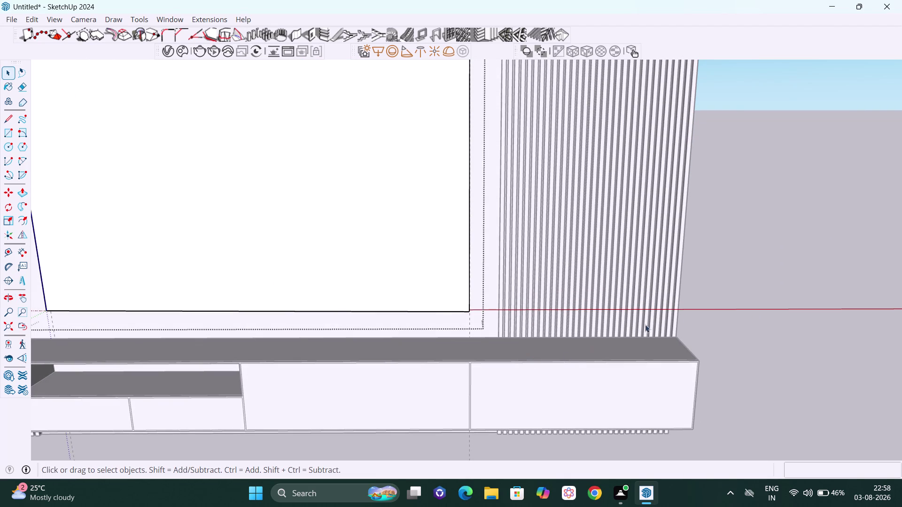
click(737, 248)
scroll(down, 3)
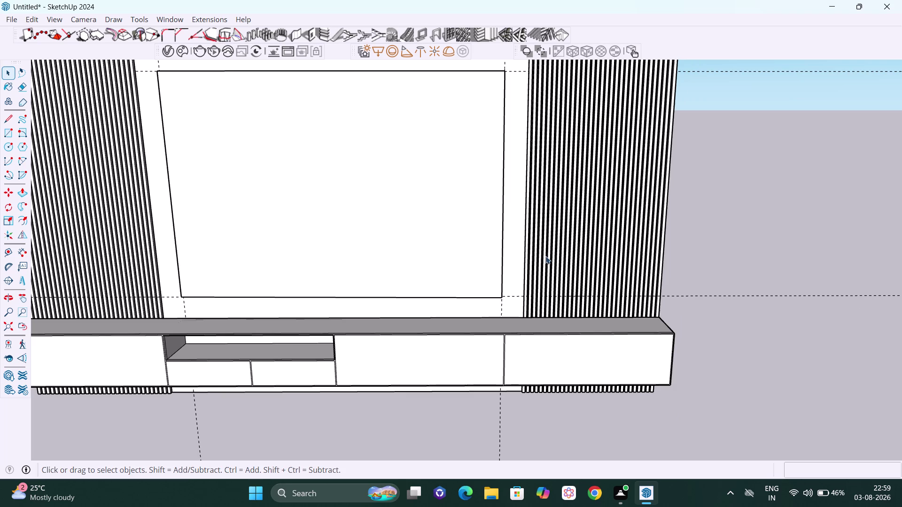
middle_drag(540, 256, 671, 226)
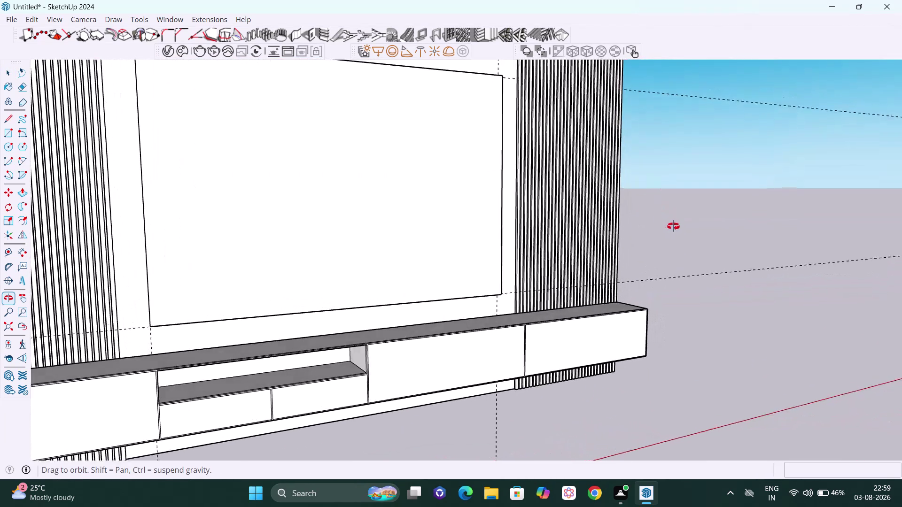
middle_drag(671, 225, 678, 228)
scroll(down, 3)
scroll(down, 3)
middle_drag(595, 184, 477, 179)
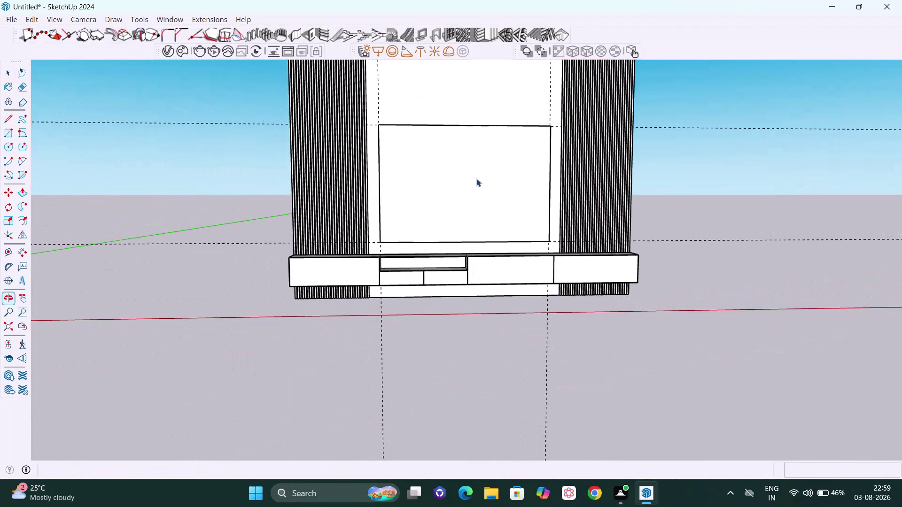
scroll(down, 3)
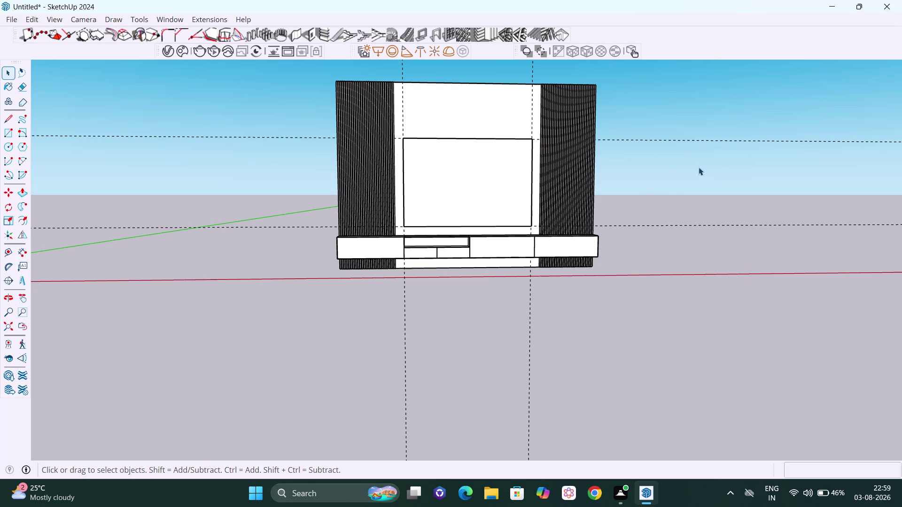
middle_drag(692, 163, 676, 169)
key(e)
Erase the horizontal and vertical dashed guide lines, then orbit in to inspect the unit.
drag(676, 125, 677, 135)
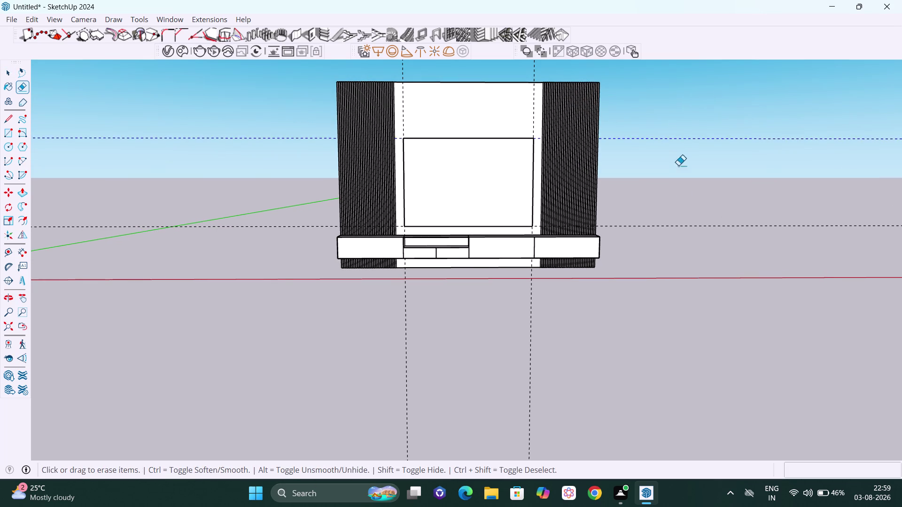
drag(677, 135, 680, 247)
drag(386, 334, 560, 345)
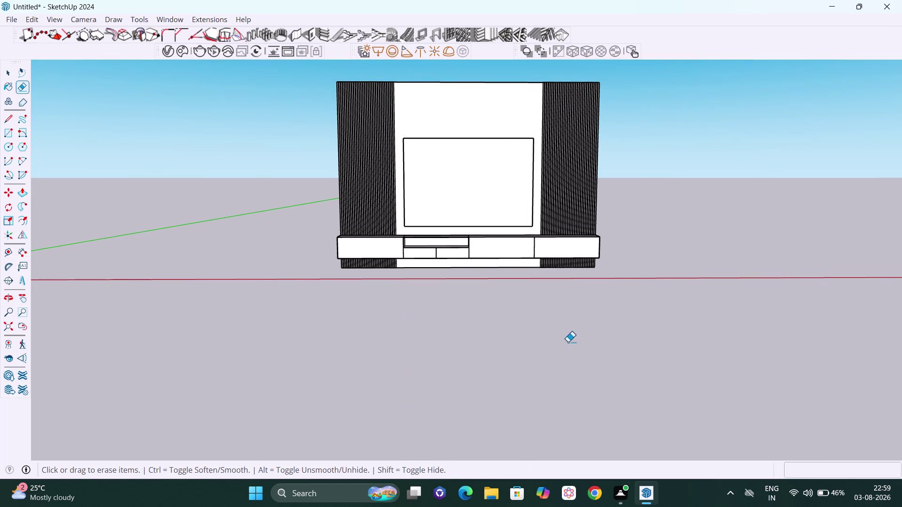
key(space)
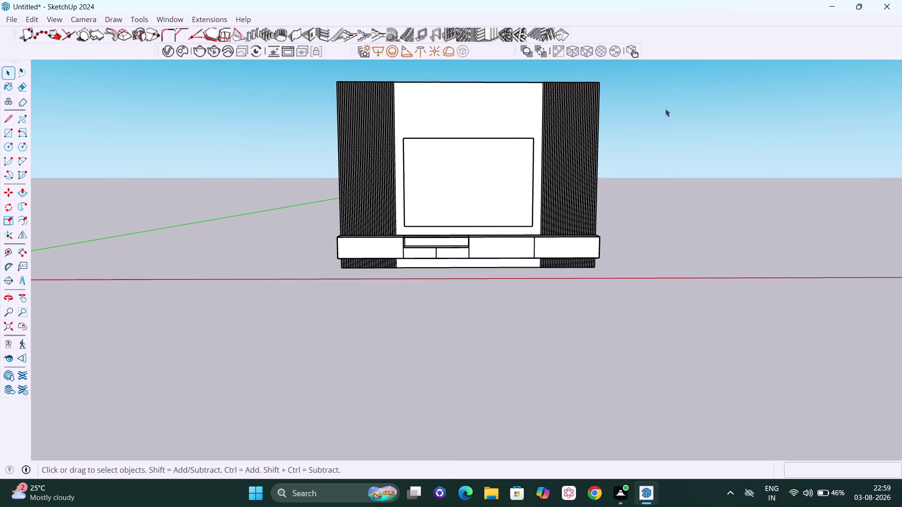
scroll(up, 3)
scroll(up, 3)
middle_drag(559, 184, 678, 263)
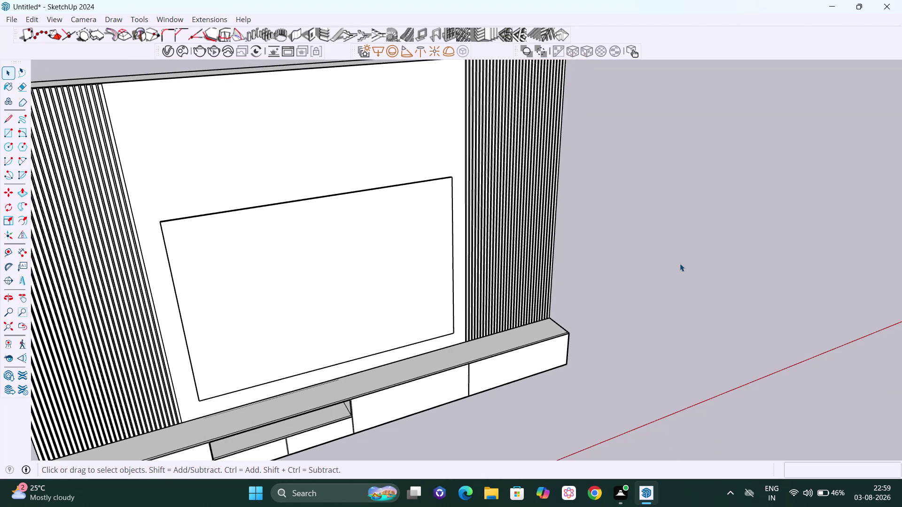